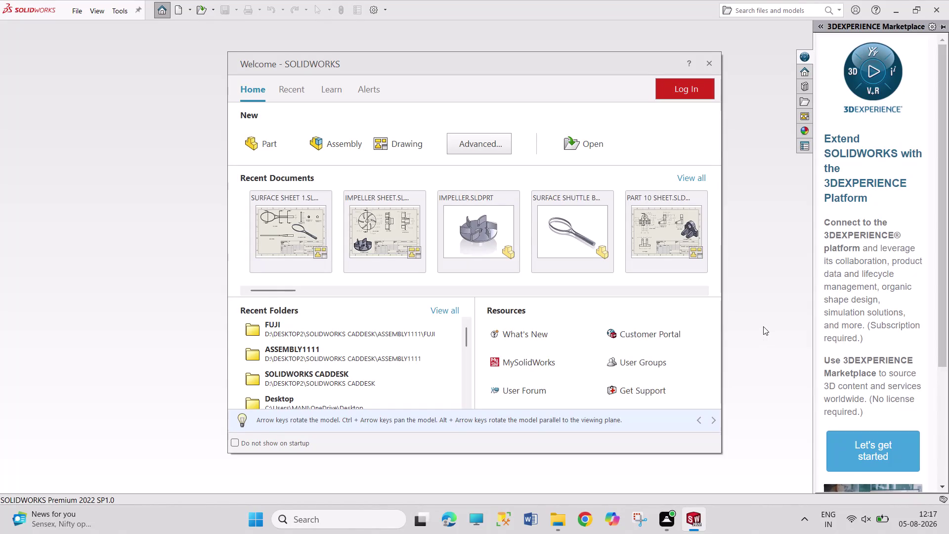
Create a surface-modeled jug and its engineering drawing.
Dismiss the Welcome screen and bring up the New SOLIDWORKS Document dialog.
click(766, 319)
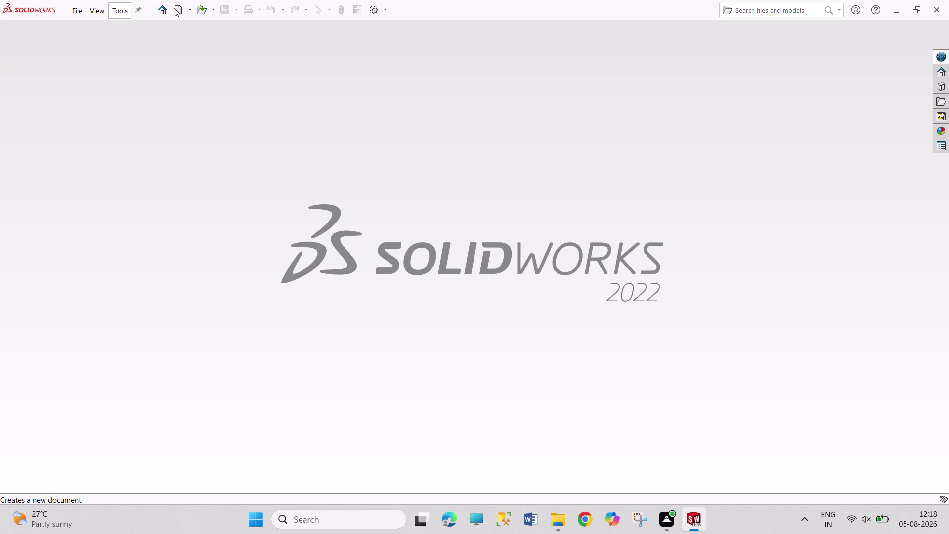
click(174, 12)
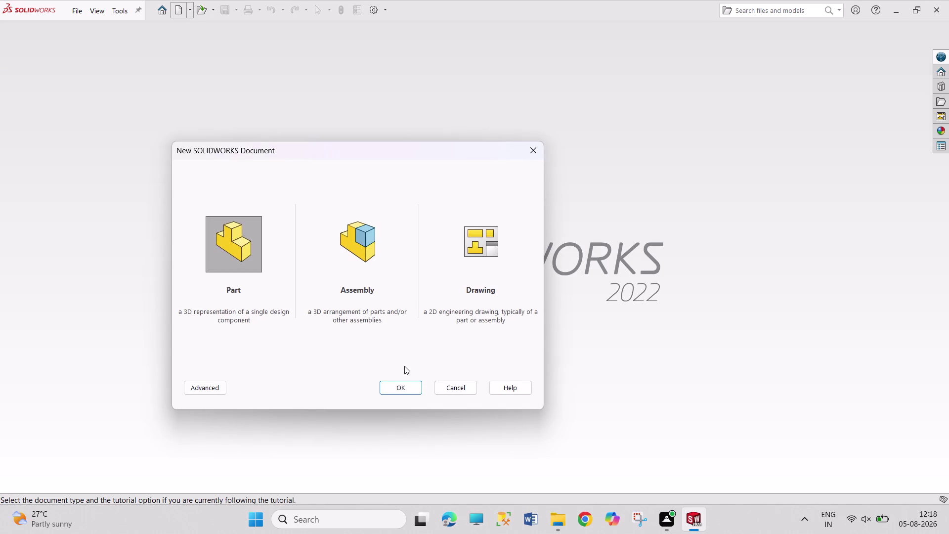
Create a new blank Part1 and box-select over empty graphics space.
click(408, 389)
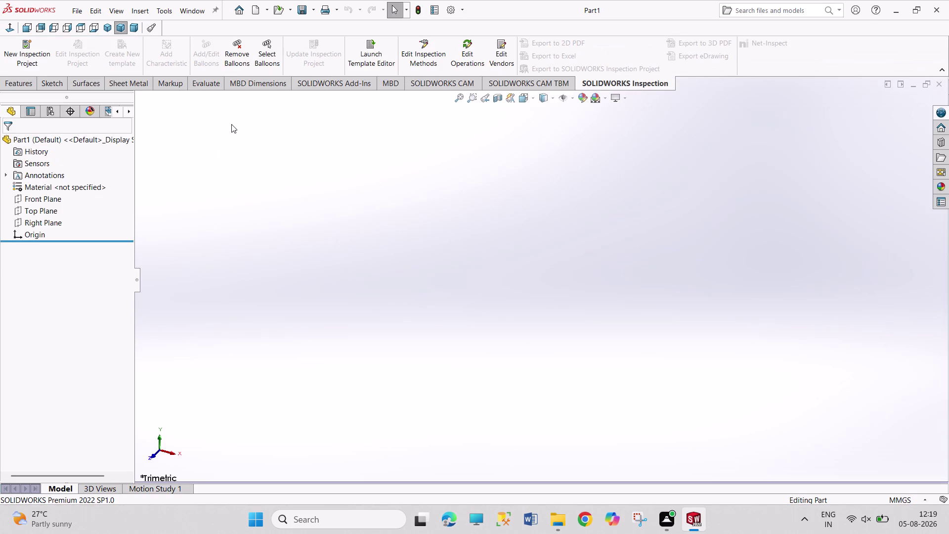
drag(232, 124, 269, 204)
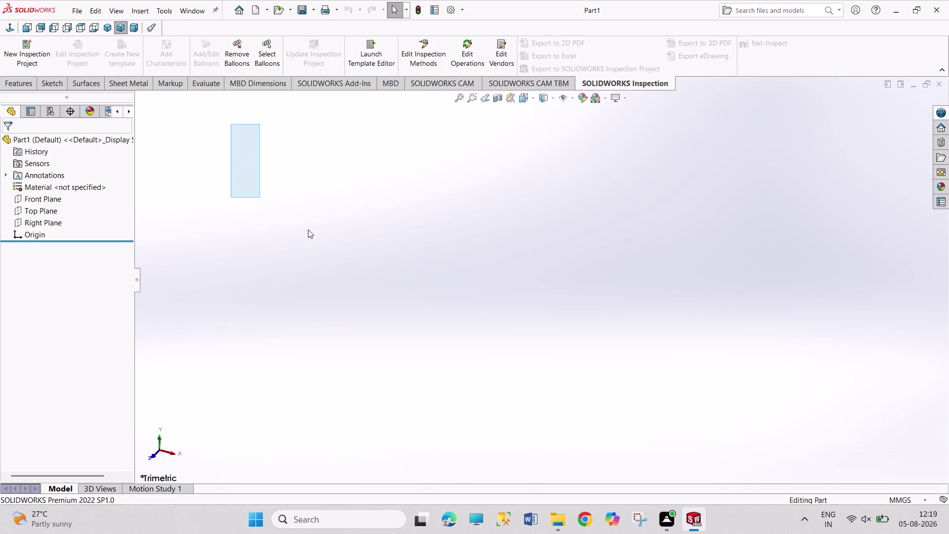
drag(269, 205, 540, 307)
drag(288, 144, 645, 382)
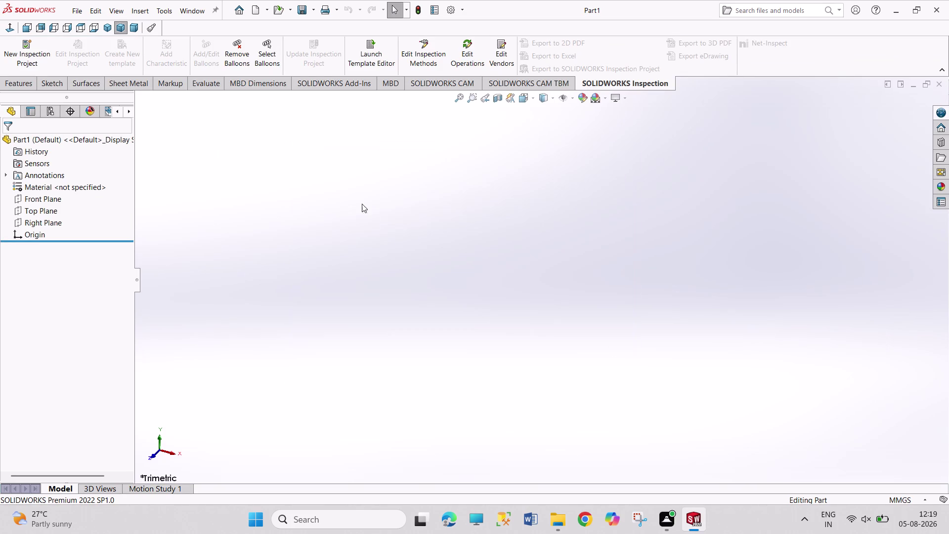
drag(315, 166, 580, 436)
drag(278, 139, 652, 389)
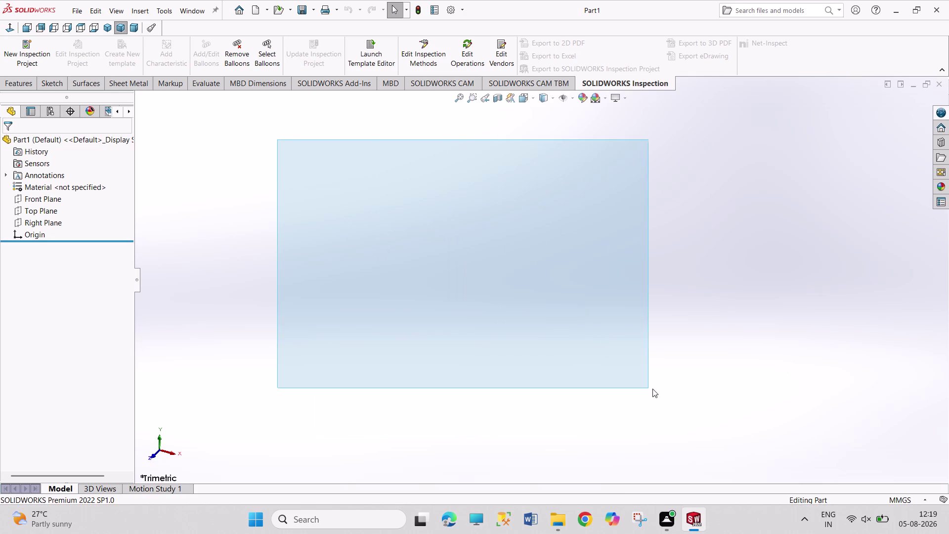
drag(652, 389, 654, 389)
drag(324, 161, 598, 352)
Switch Part1 to the Bottom view with a mouse gesture, then open the settings menu.
right_drag(333, 183, 405, 312)
drag(318, 179, 442, 376)
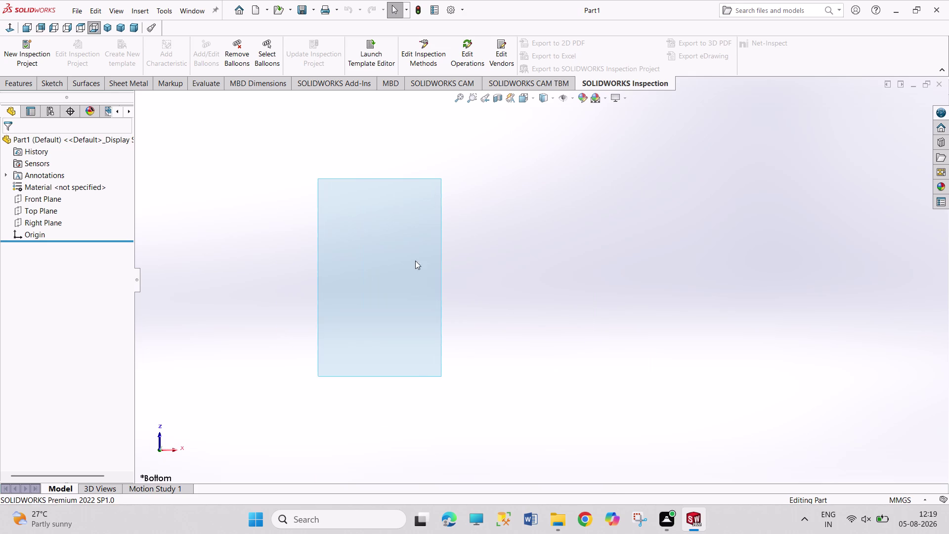
drag(322, 190, 516, 379)
drag(328, 193, 478, 360)
right_drag(325, 259, 331, 278)
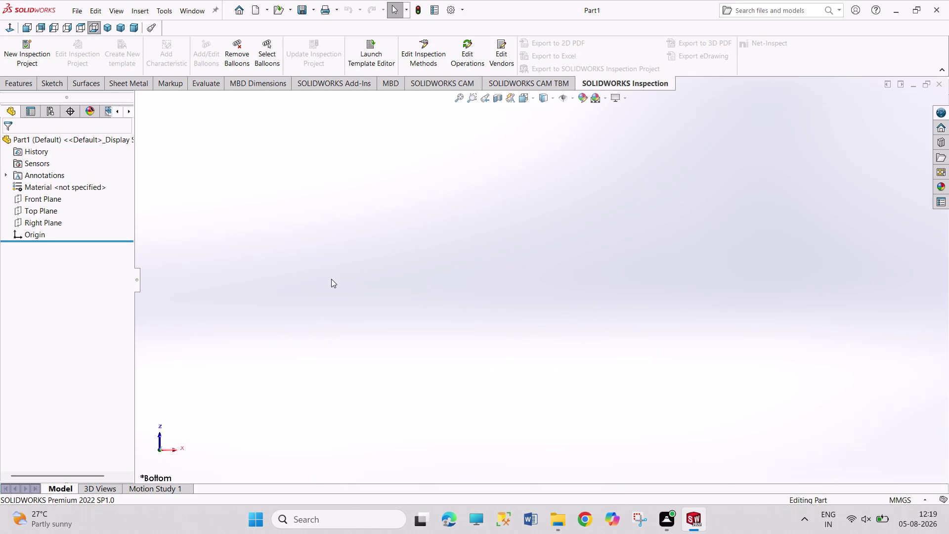
right_drag(331, 278, 337, 239)
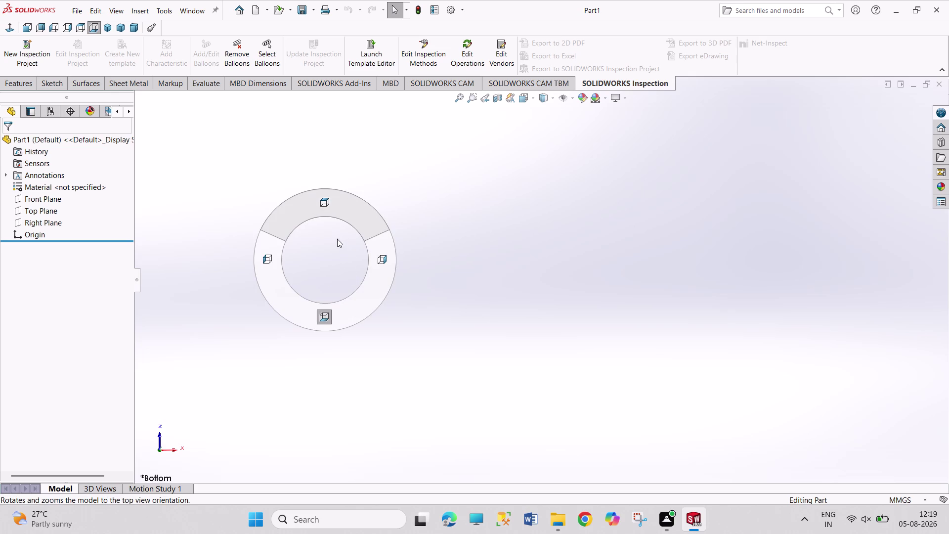
right_drag(337, 238, 336, 241)
drag(296, 200, 396, 332)
drag(280, 199, 458, 347)
drag(273, 220, 368, 308)
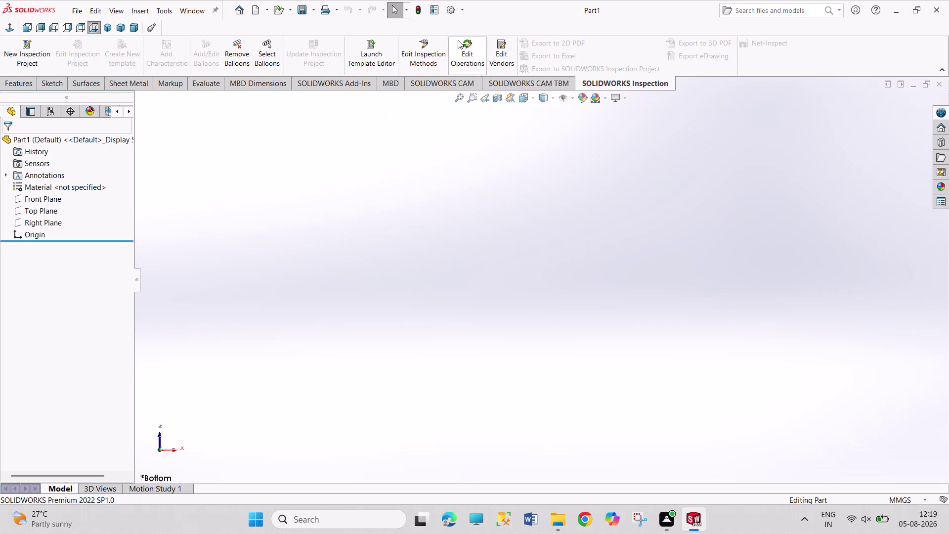
click(461, 15)
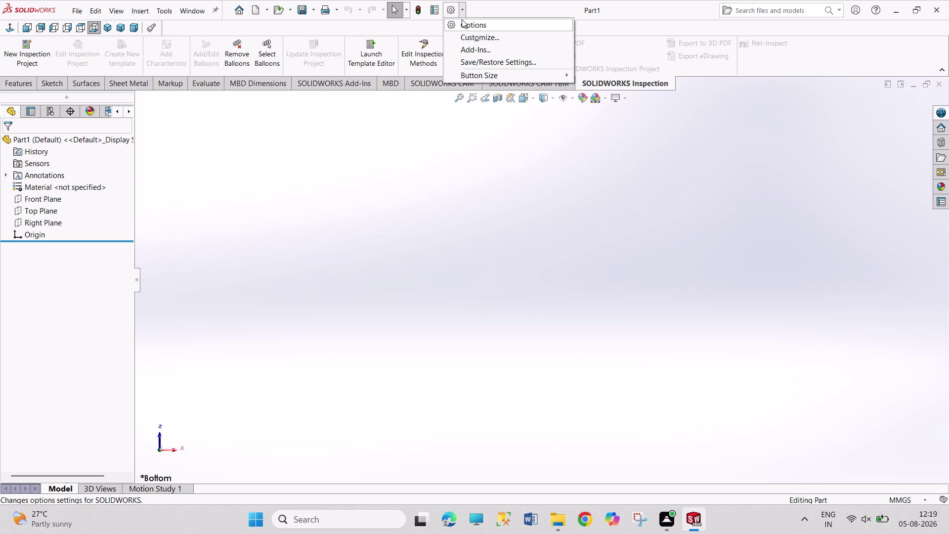
Open System Options, scroll the General page, and close it.
click(462, 22)
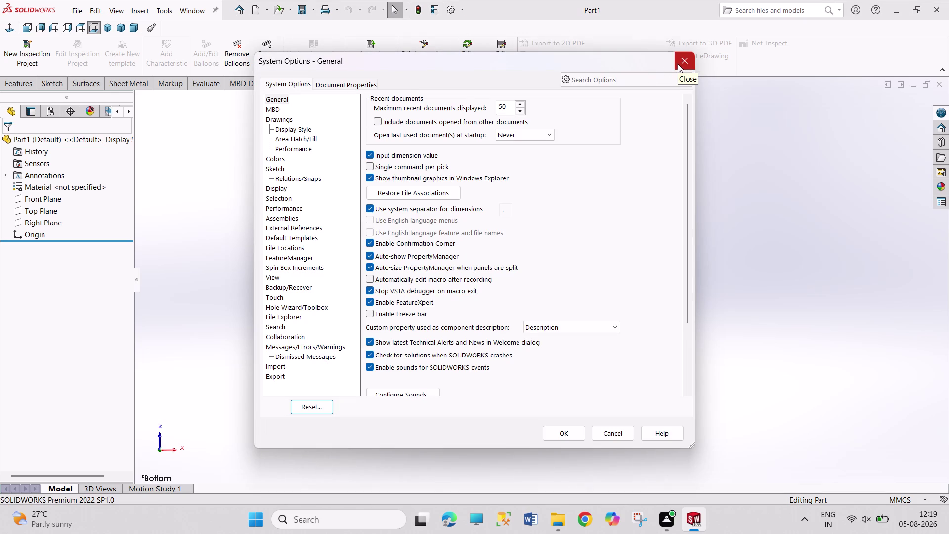
scroll(down, 3)
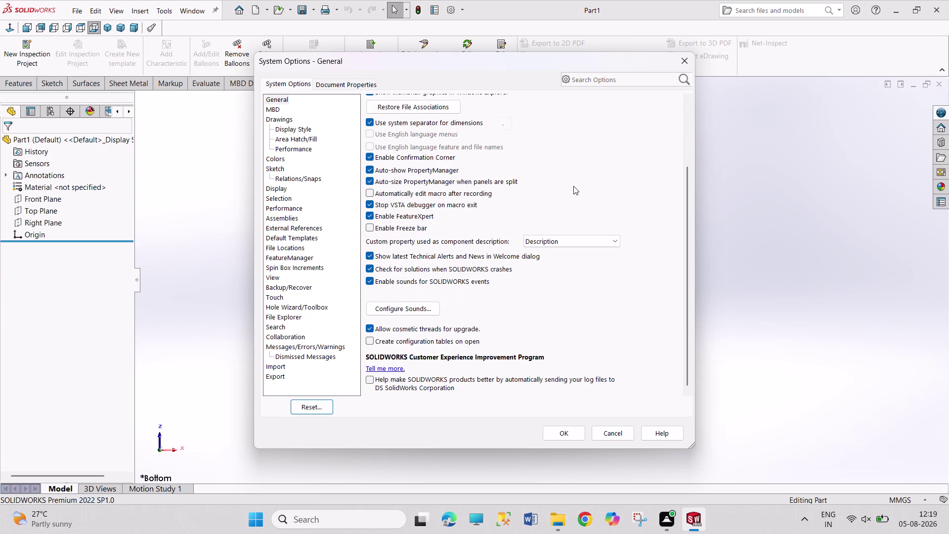
scroll(up, 3)
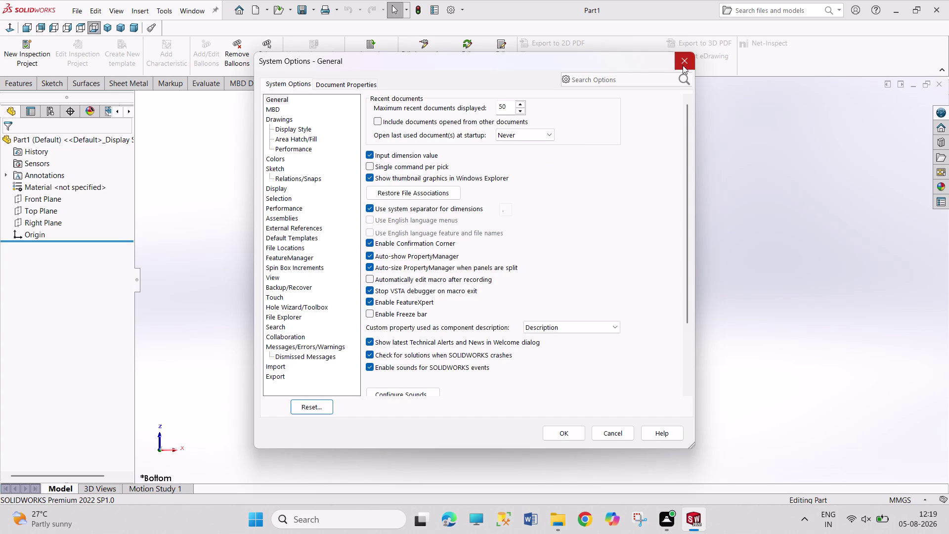
drag(682, 65, 687, 65)
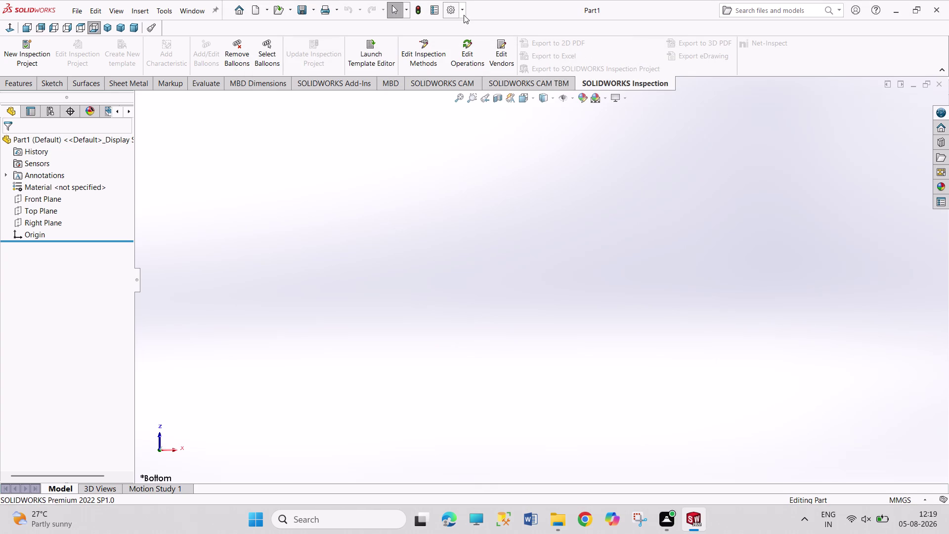
Reopen System Options from the gear dropdown and scroll through its pages.
click(464, 15)
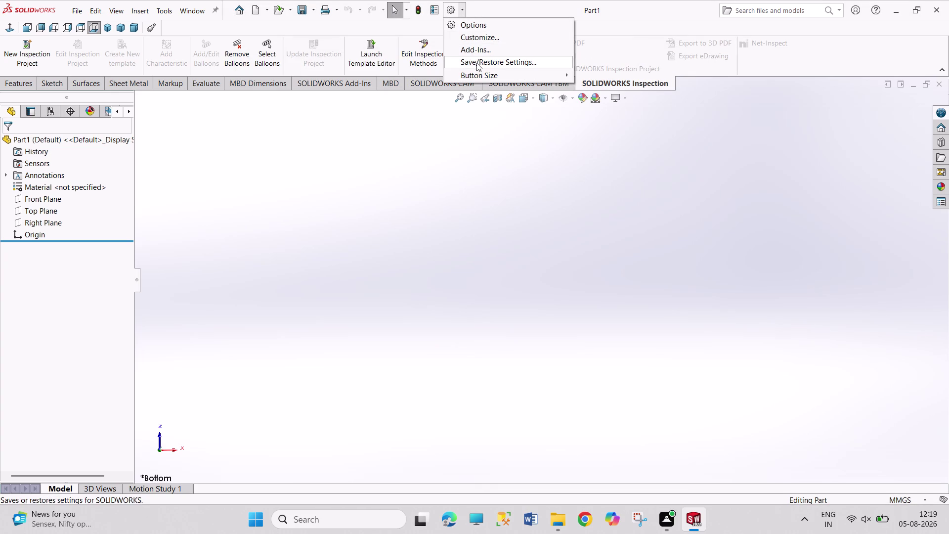
click(484, 26)
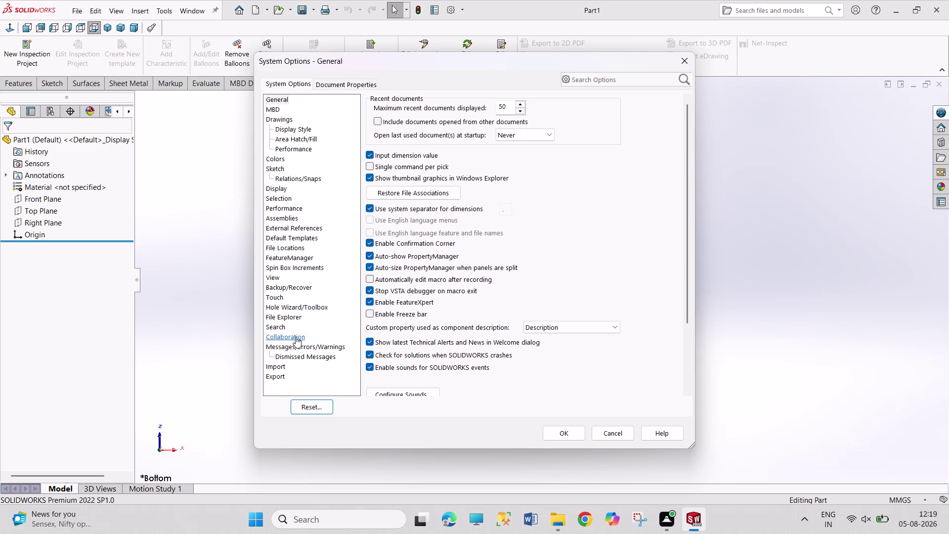
scroll(down, 3)
scroll(down, 3)
scroll(down, 3)
scroll(up, 3)
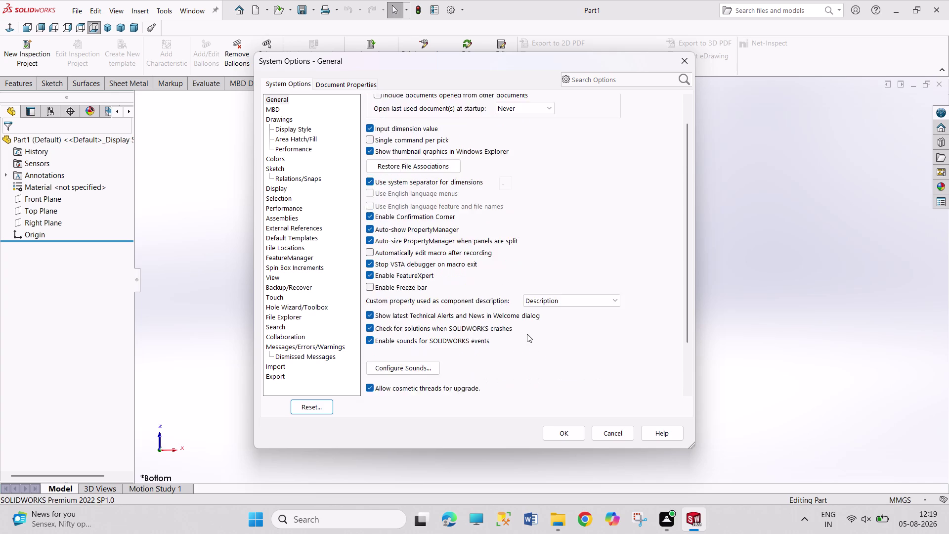
scroll(up, 3)
drag(686, 239, 666, 200)
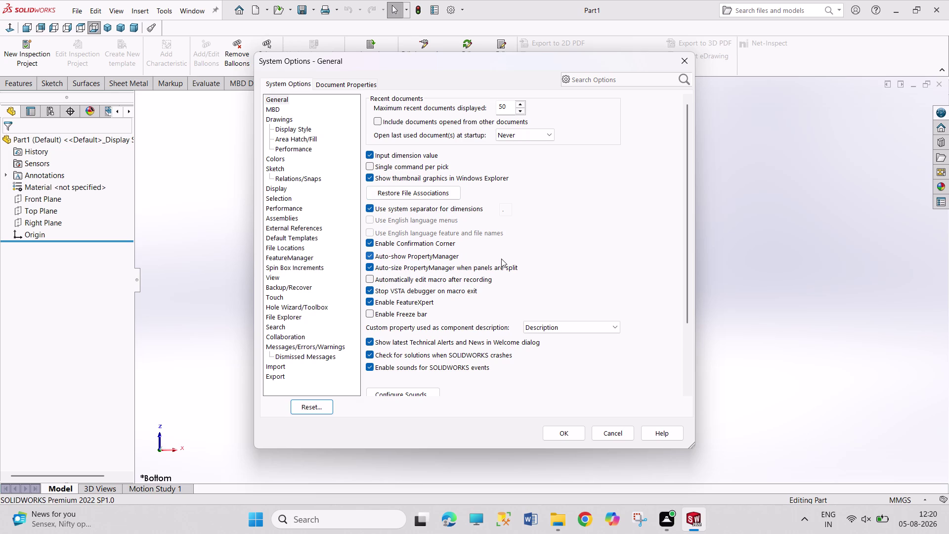
scroll(down, 3)
scroll(up, 3)
Check Document Properties, return to System Options, and search the options for 'MOUSE'.
click(357, 84)
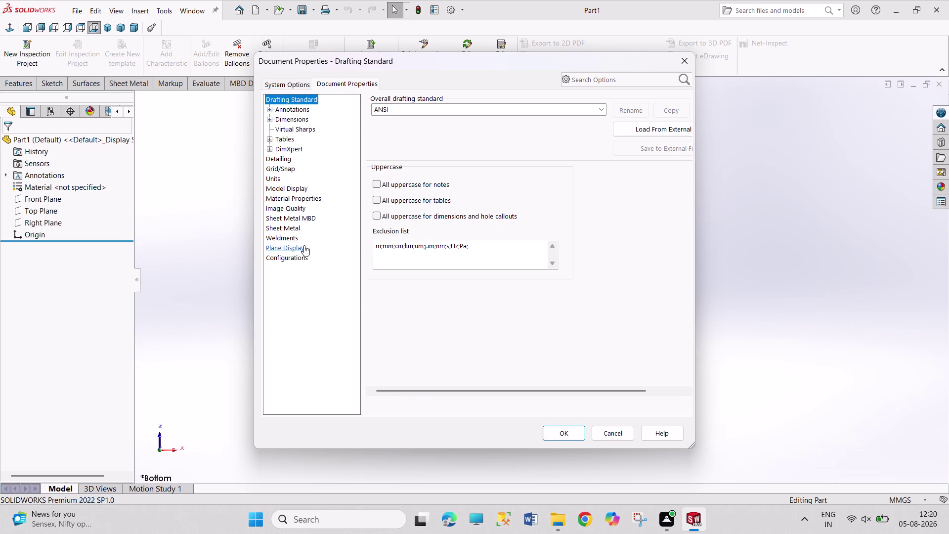
click(297, 84)
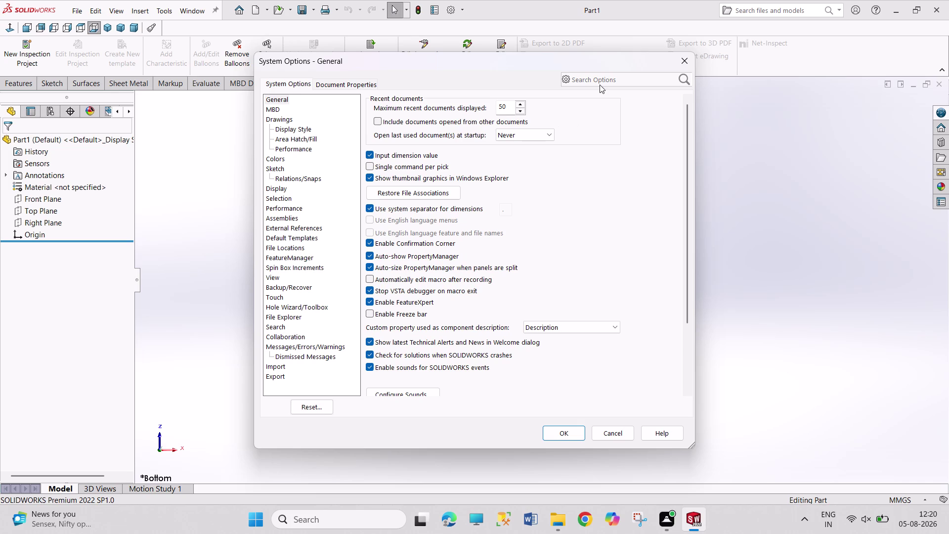
click(600, 78)
text(MO)
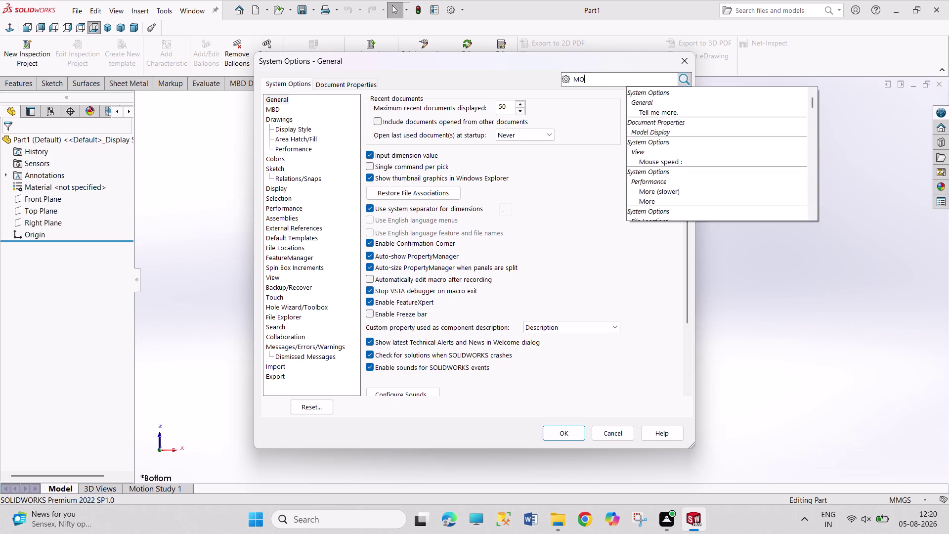
text(USE)
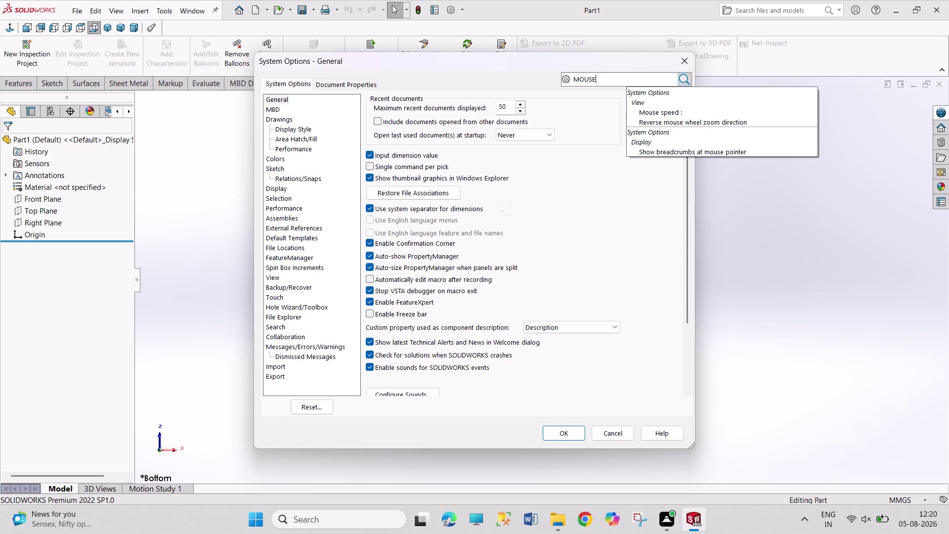
key(Return)
Review the mouse search results, close Options, and open Part1's Summary properties.
key(Return)
click(805, 206)
click(806, 206)
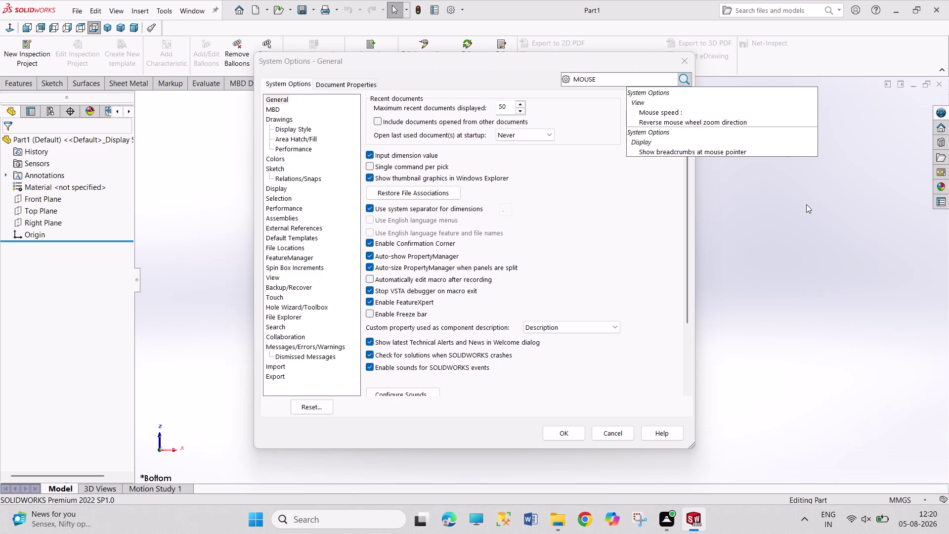
click(688, 64)
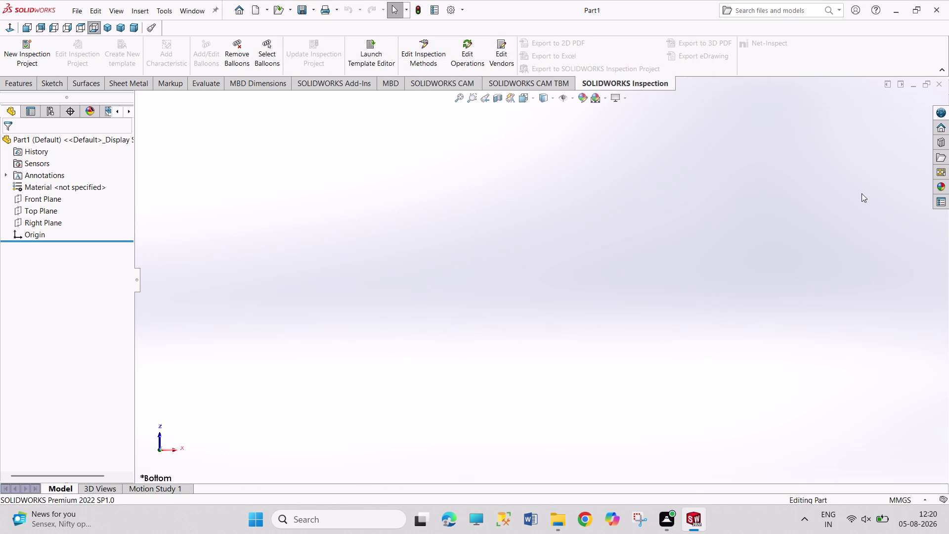
click(440, 10)
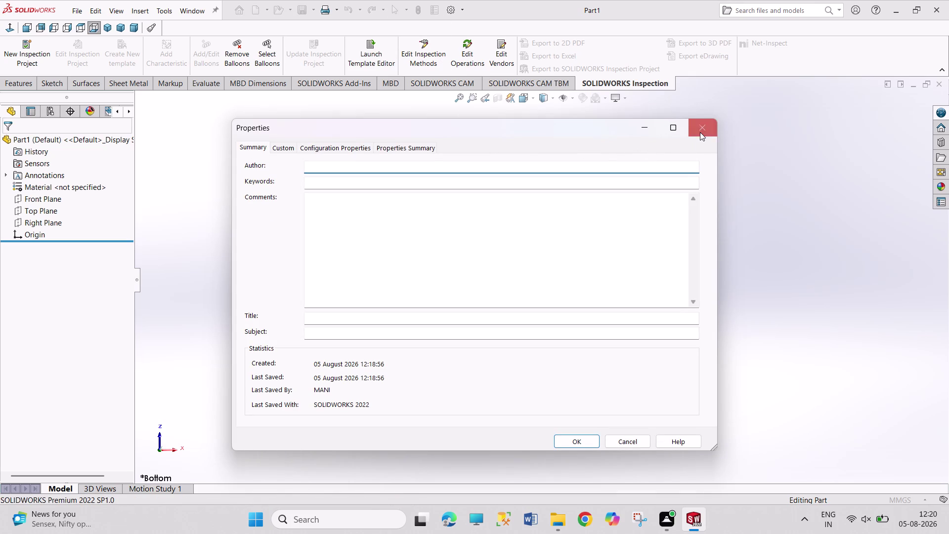
Close the file Properties and bring up the Customize dialog on its Toolbars tab.
click(701, 132)
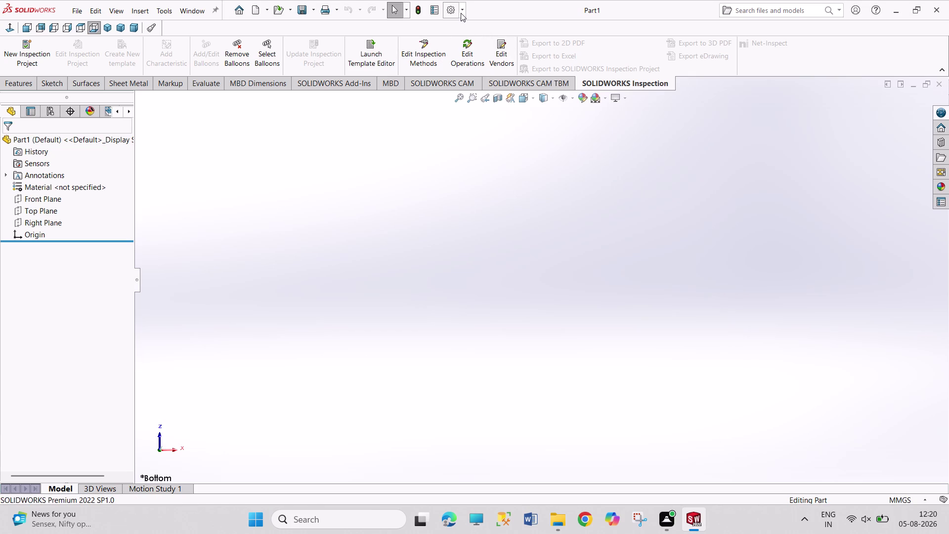
click(460, 12)
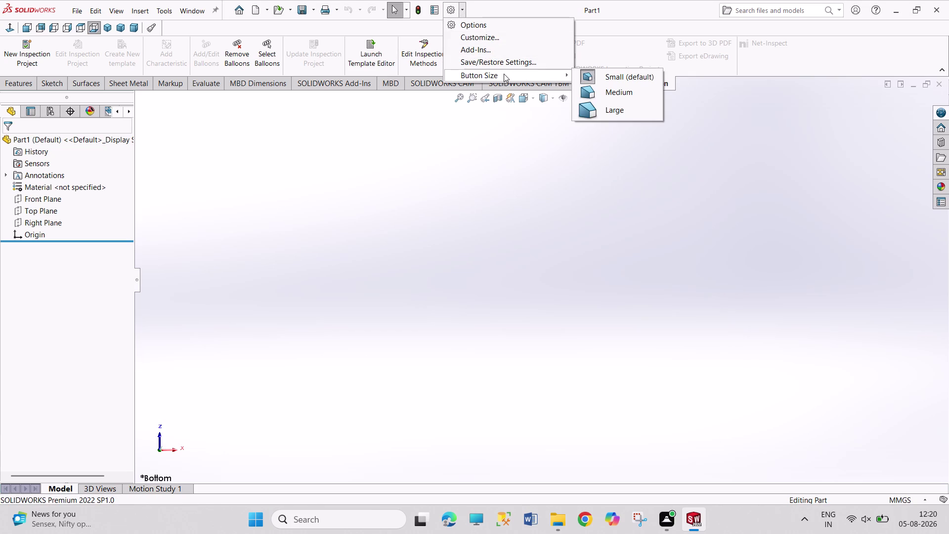
click(462, 7)
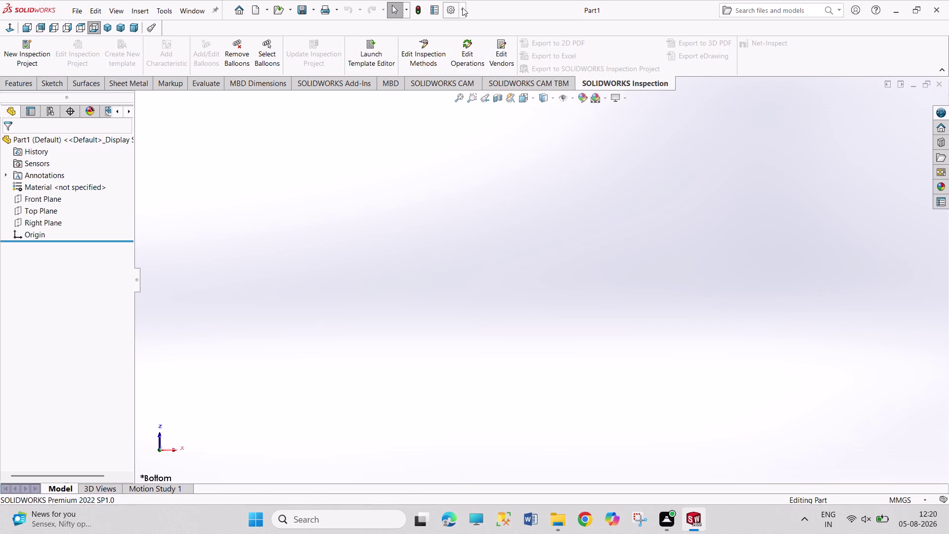
click(462, 8)
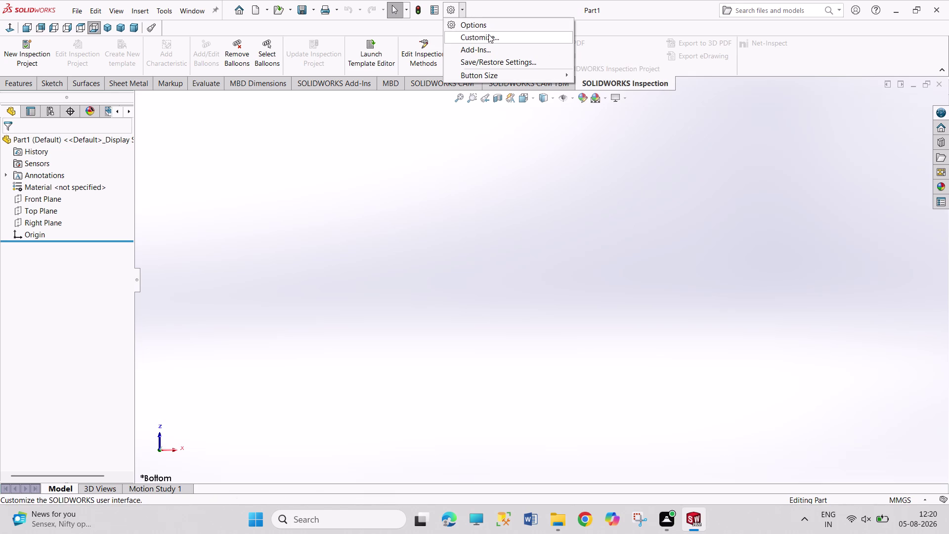
click(489, 35)
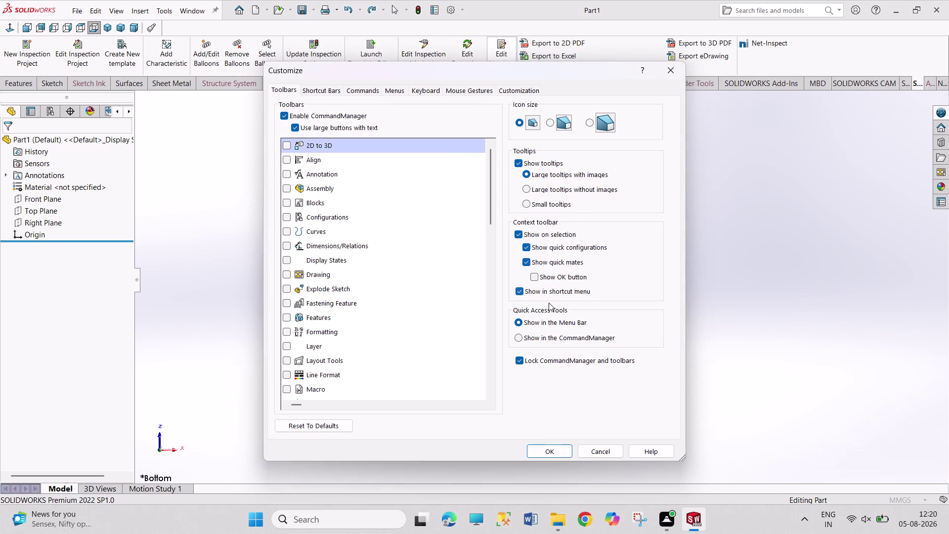
click(757, 286)
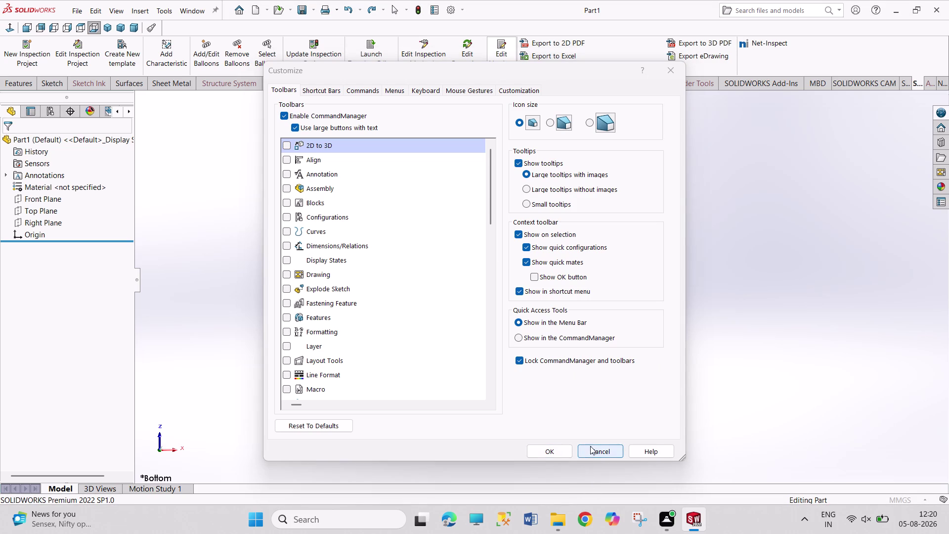
Scroll up and down through the available toolbars in the Customize dialog.
scroll(down, 3)
scroll(down, 3)
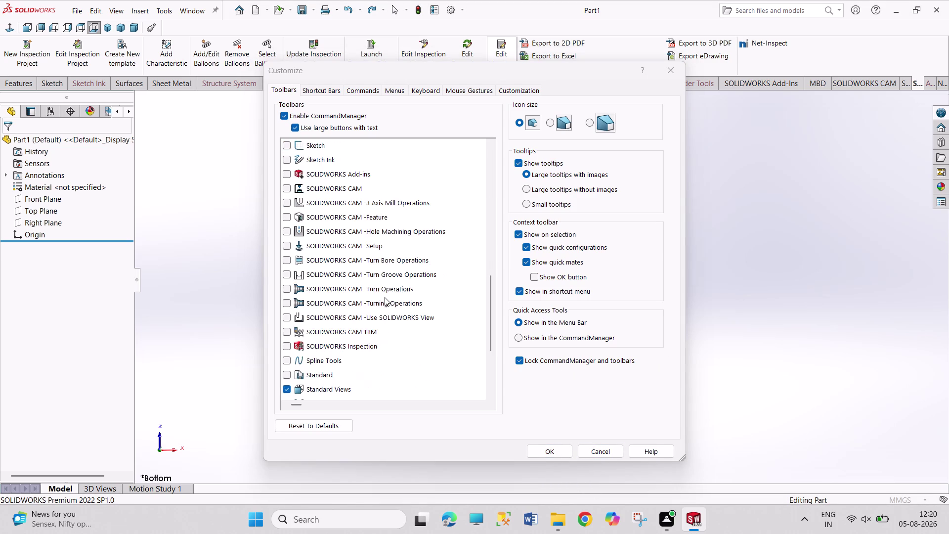
scroll(down, 3)
scroll(down, 3)
scroll(up, 3)
scroll(up, 3)
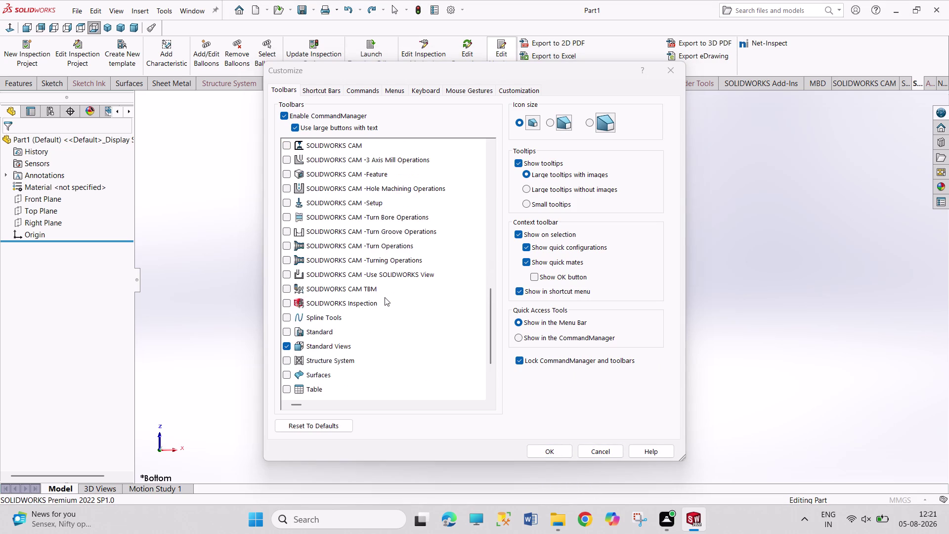
scroll(up, 3)
scroll(up, 3)
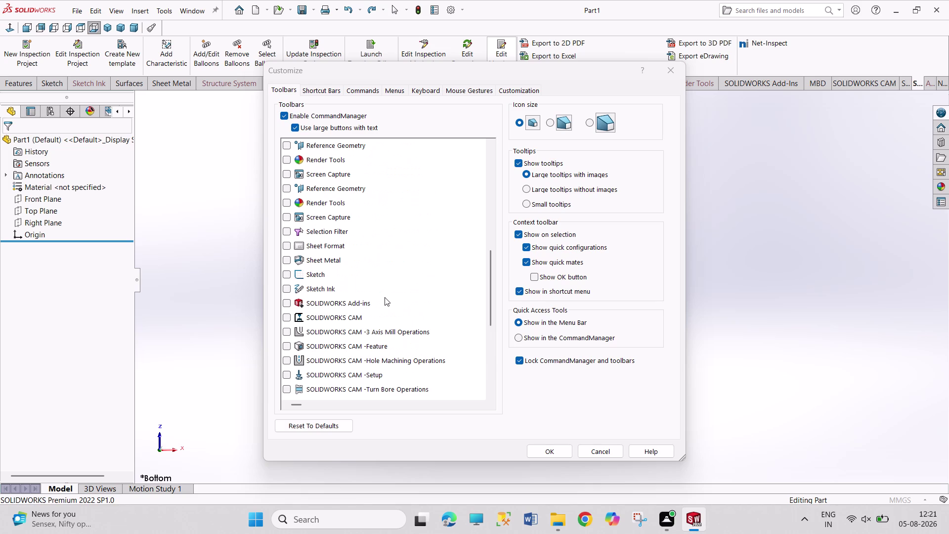
scroll(up, 3)
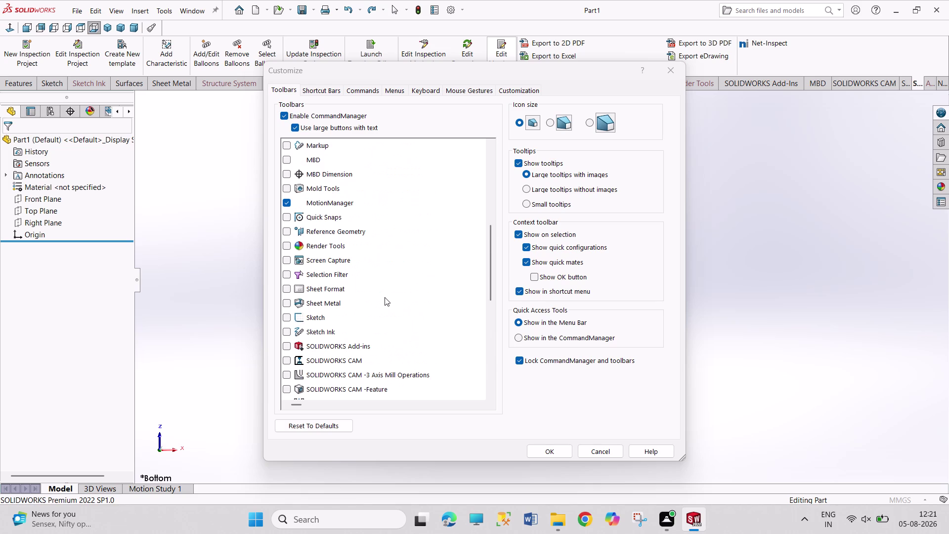
scroll(up, 3)
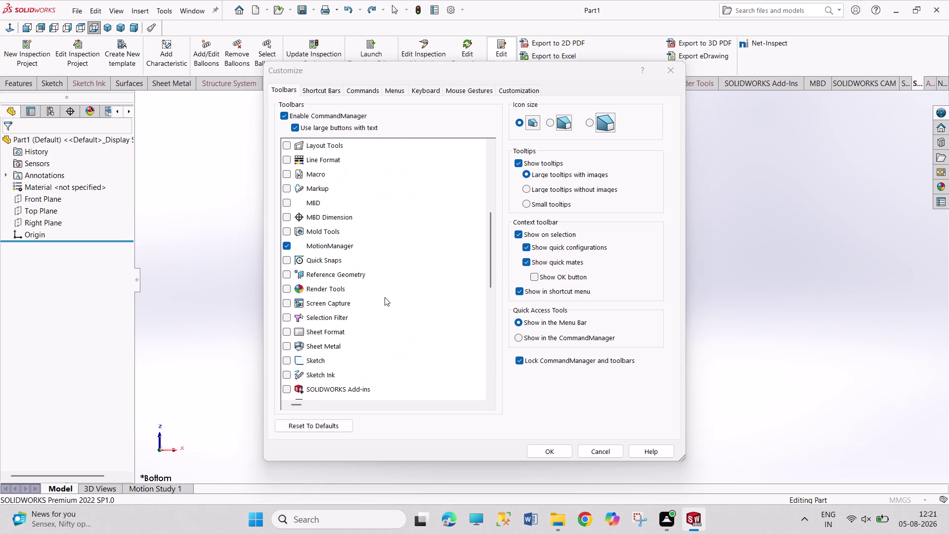
scroll(up, 3)
scroll(up, 3)
scroll(up, 3)
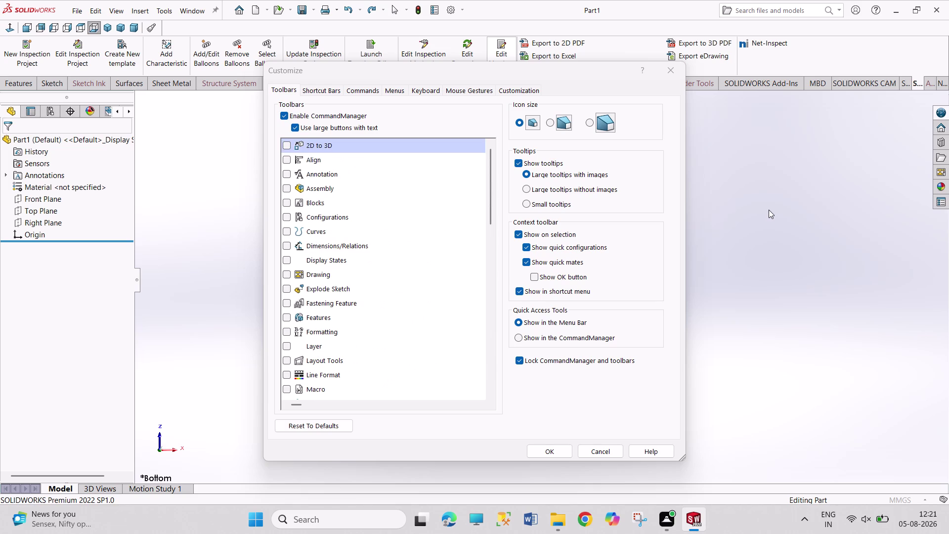
click(769, 209)
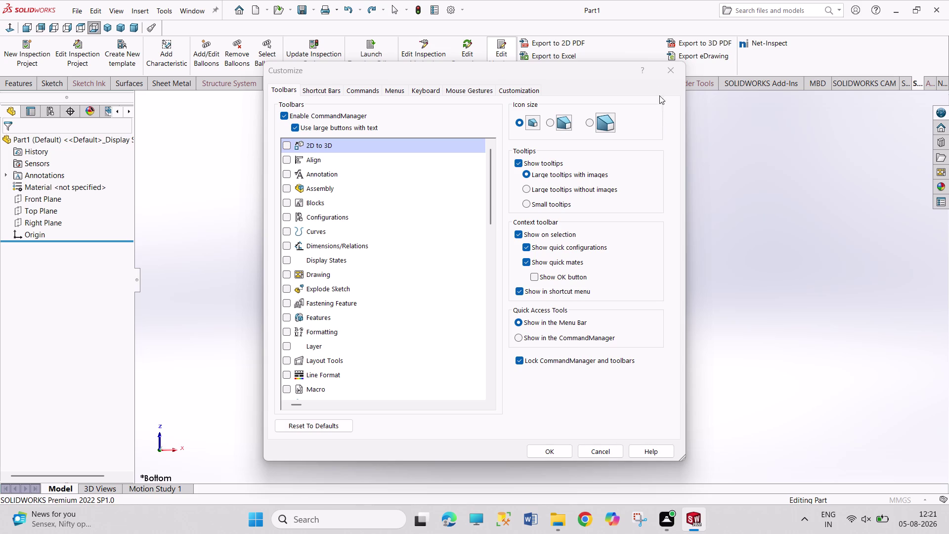
Close Customize without changes and bring up System Options on the General page.
click(663, 71)
click(460, 10)
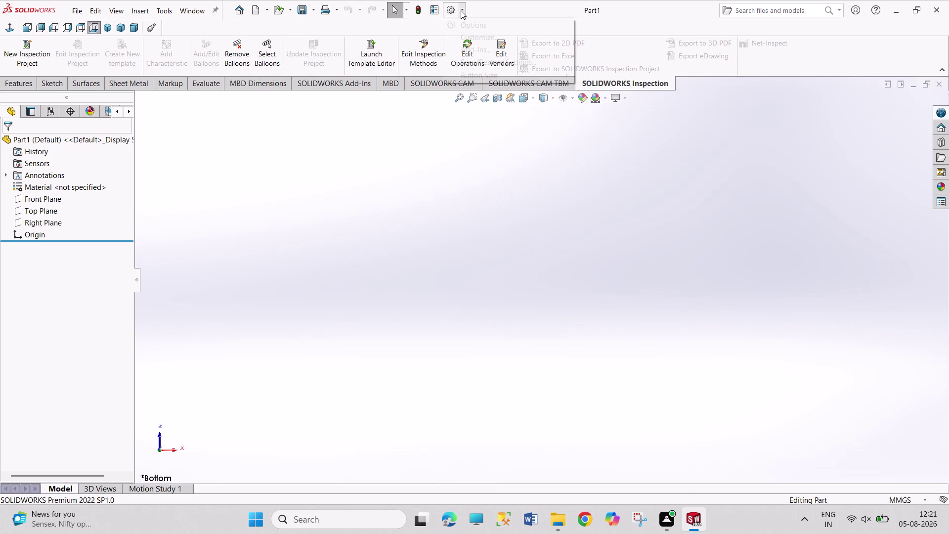
click(466, 23)
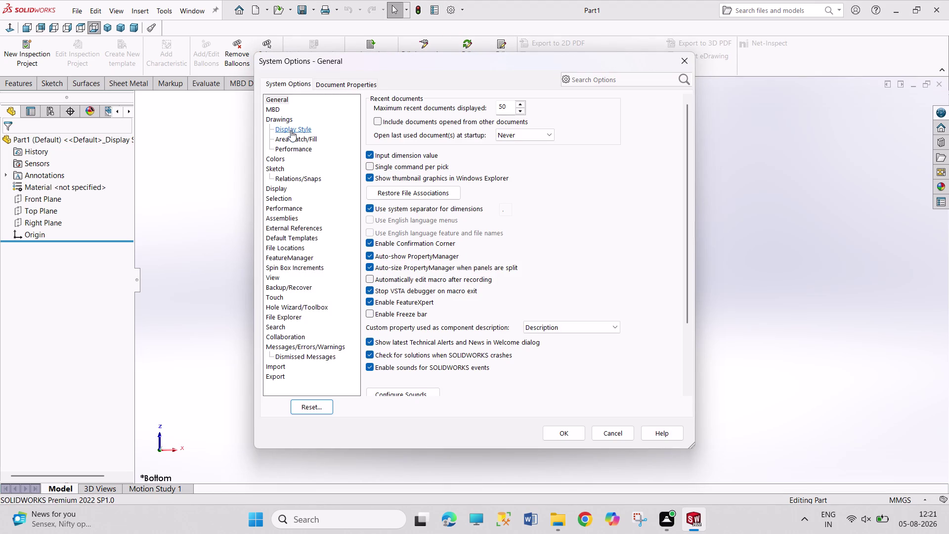
click(285, 198)
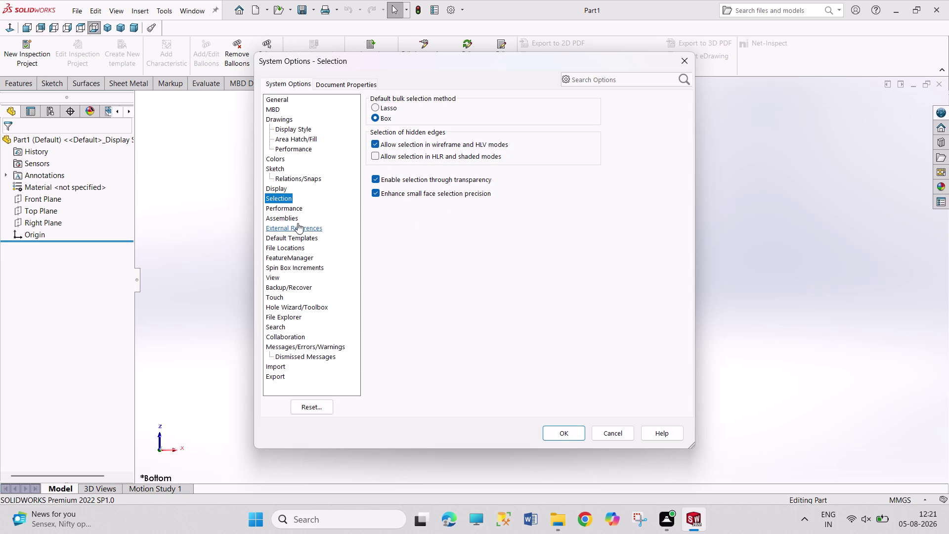
click(291, 208)
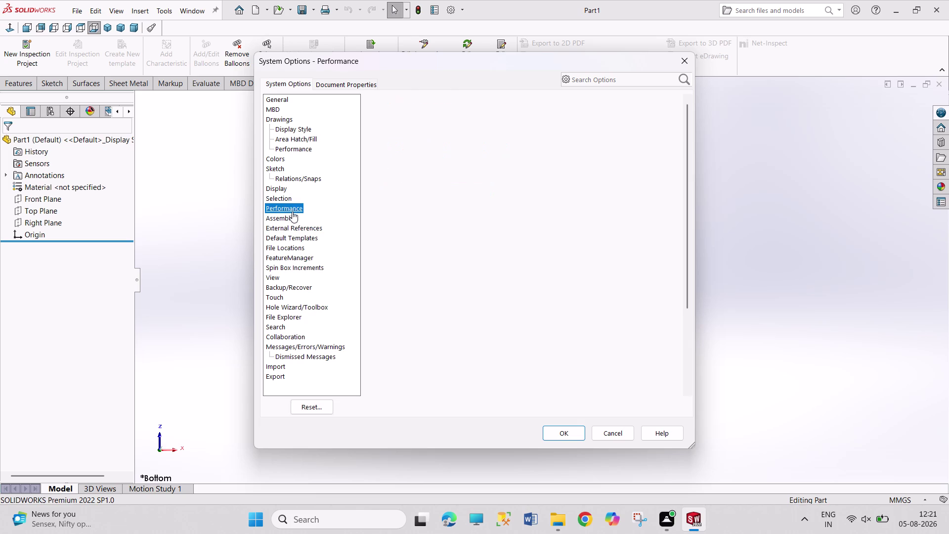
click(293, 216)
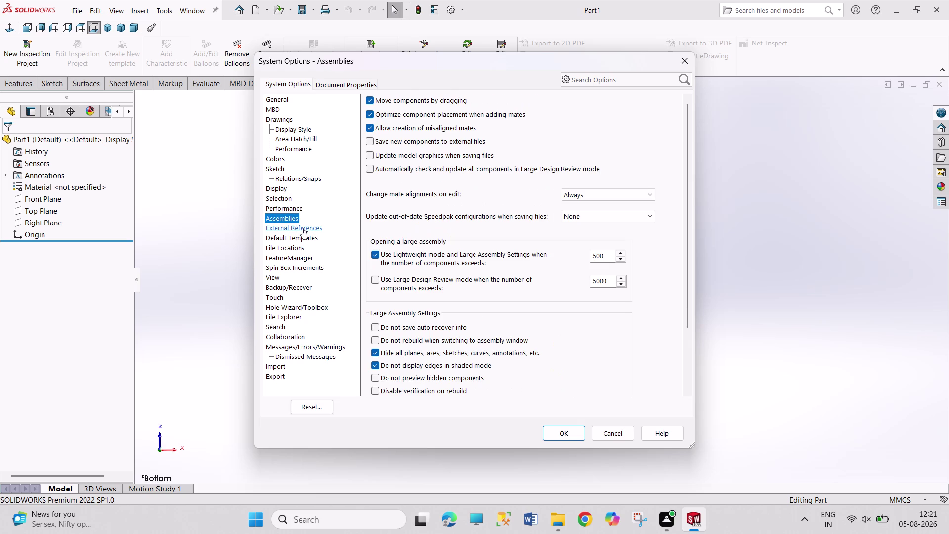
click(293, 203)
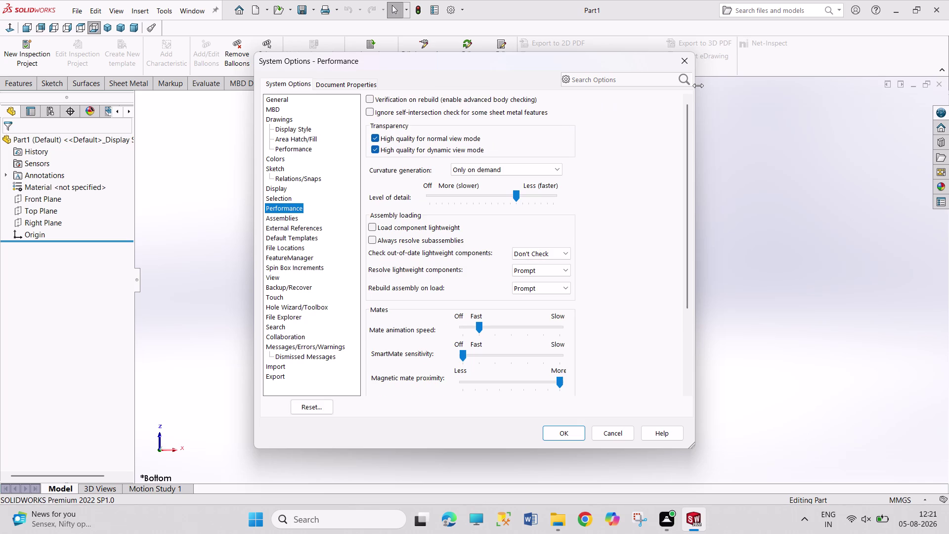
click(682, 64)
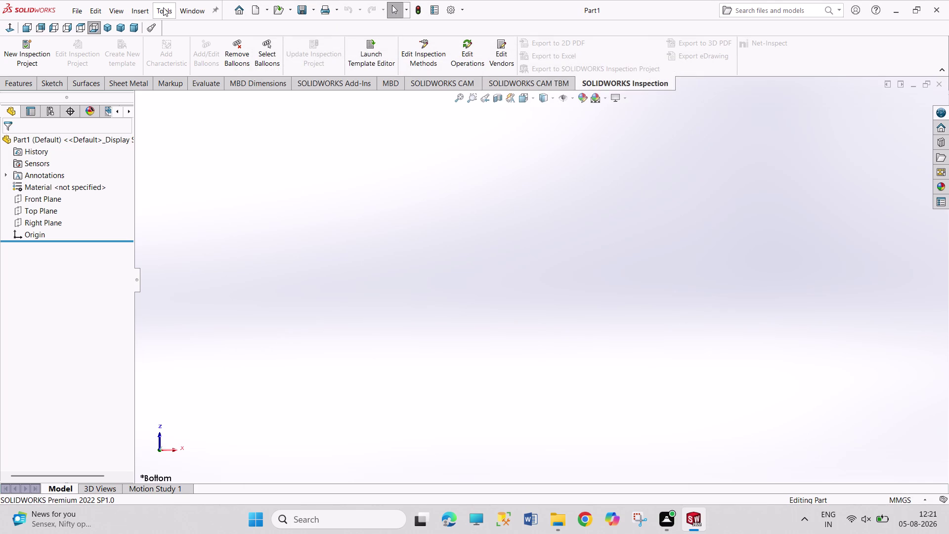
click(163, 7)
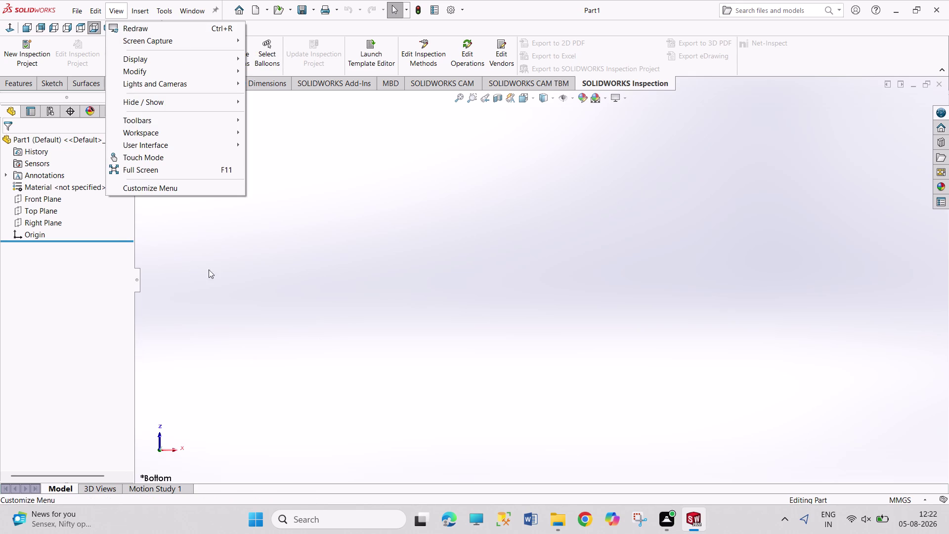
drag(236, 278, 234, 271)
drag(270, 121, 325, 235)
drag(288, 172, 340, 233)
drag(302, 191, 361, 233)
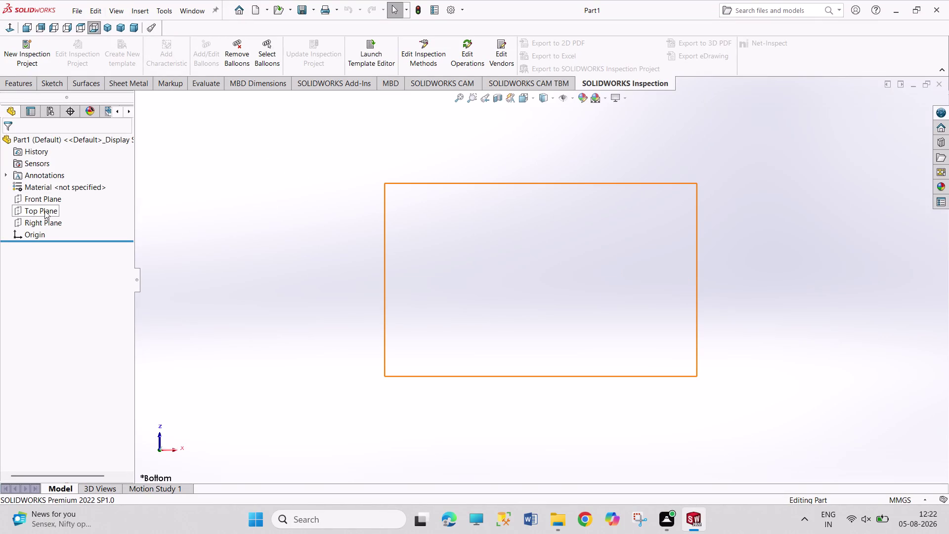
Start Sketch1 on the Front Plane, not the Top Plane, and choose the Line tool.
click(44, 210)
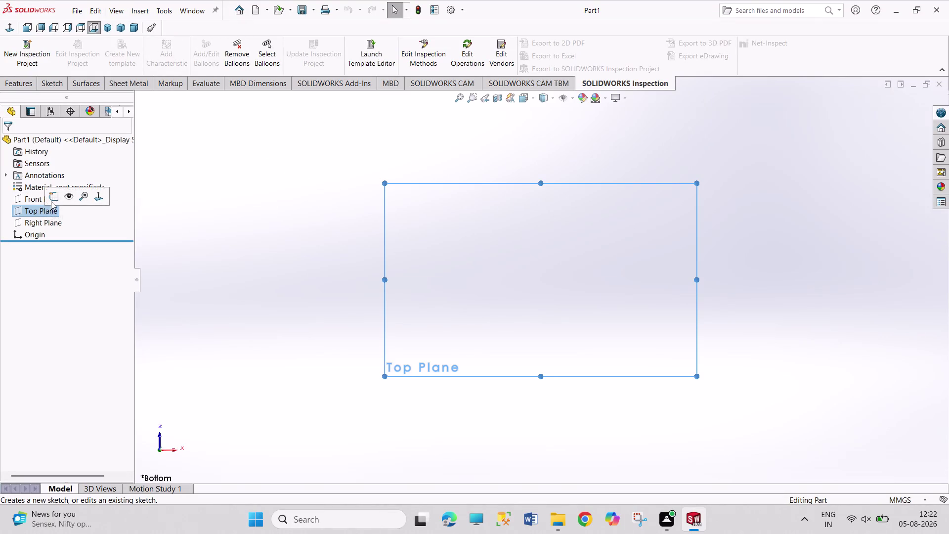
click(153, 234)
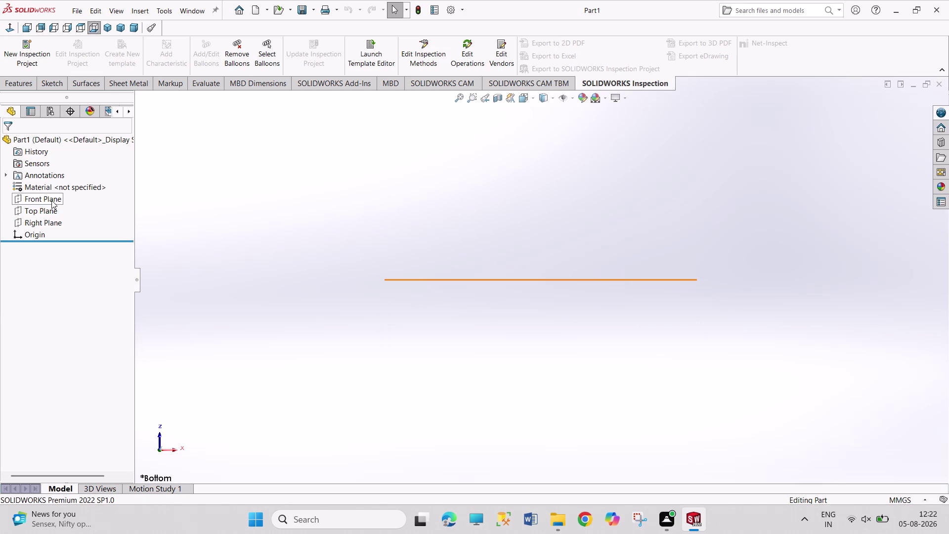
click(50, 197)
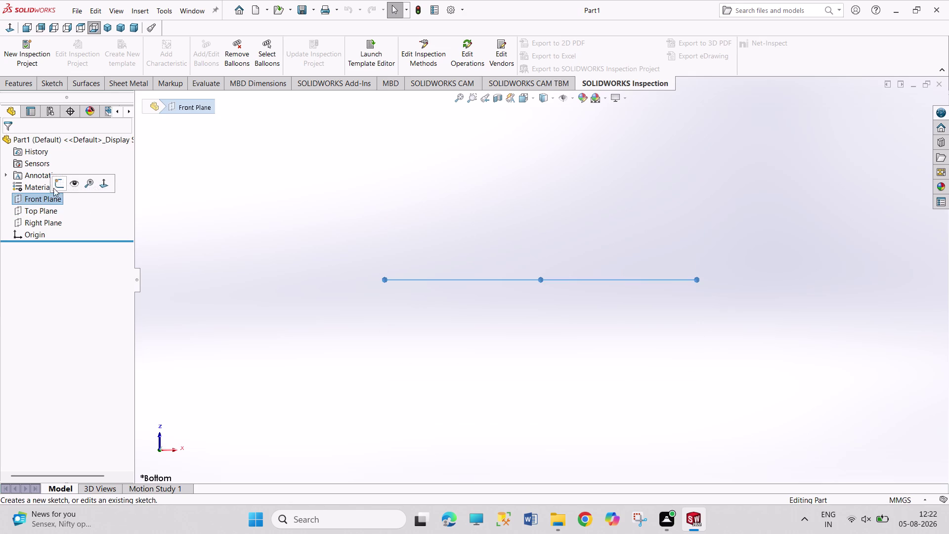
click(56, 185)
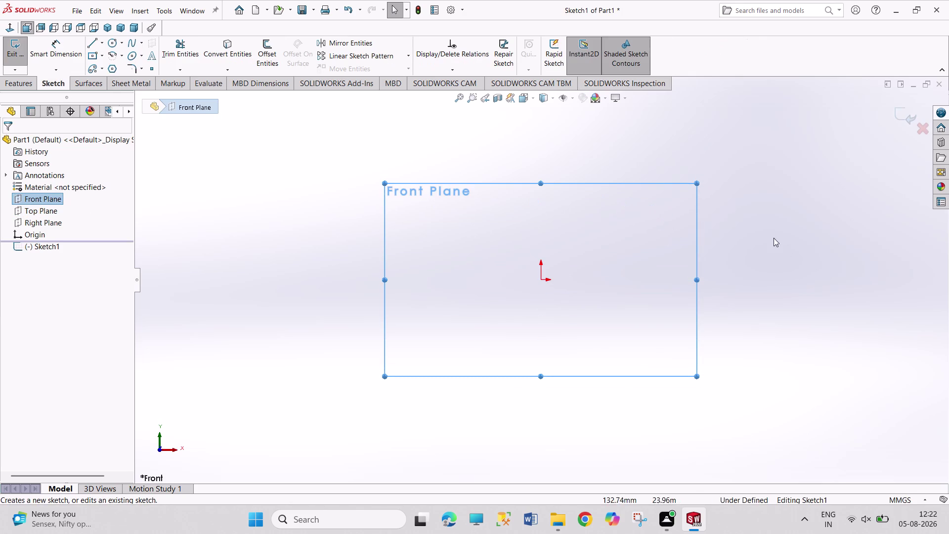
scroll(up, 3)
scroll(down, 3)
scroll(down, 3)
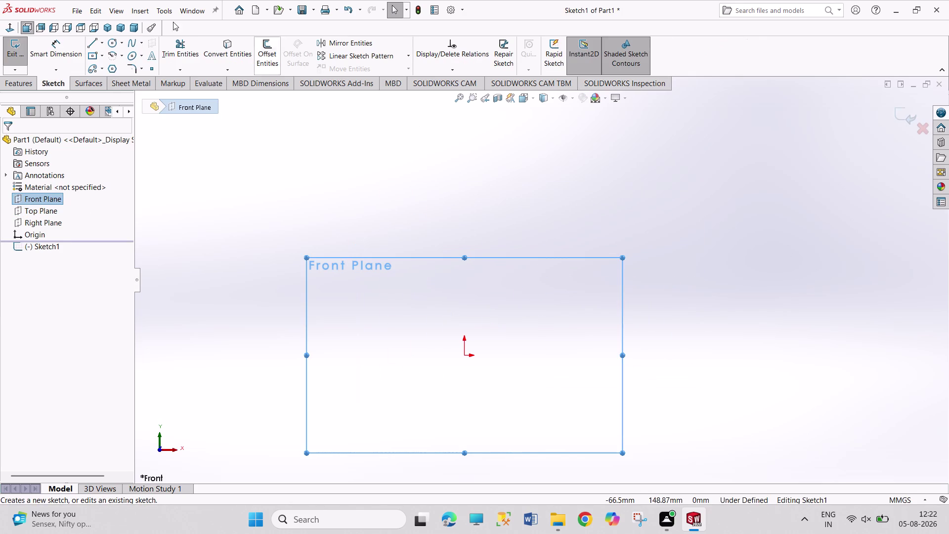
click(89, 41)
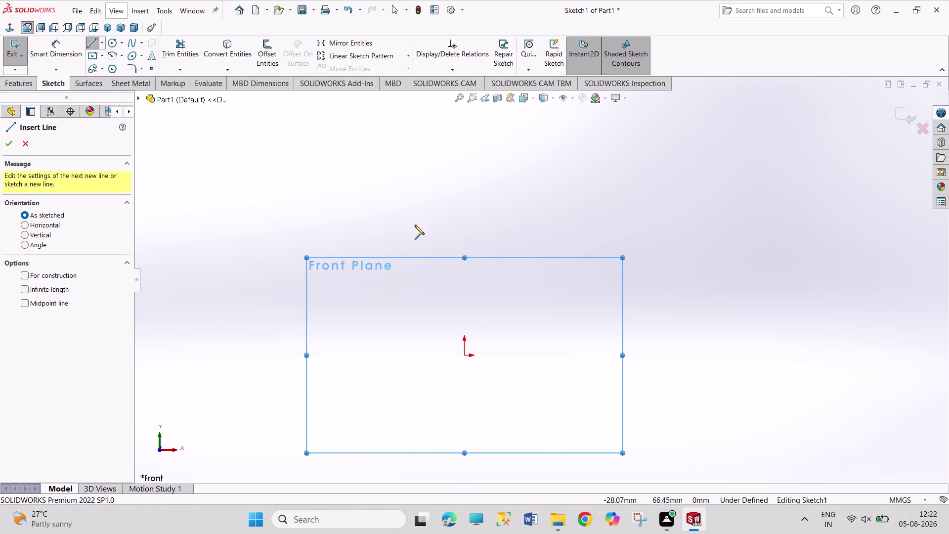
Sketch a horizontal line from the origin, a downward tangent arc, a short segment, and an angled line.
click(464, 355)
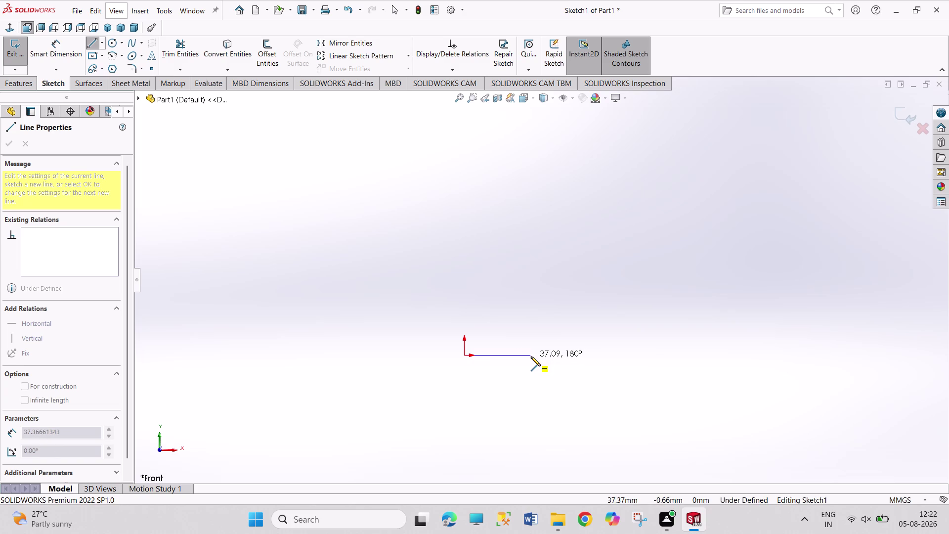
click(531, 357)
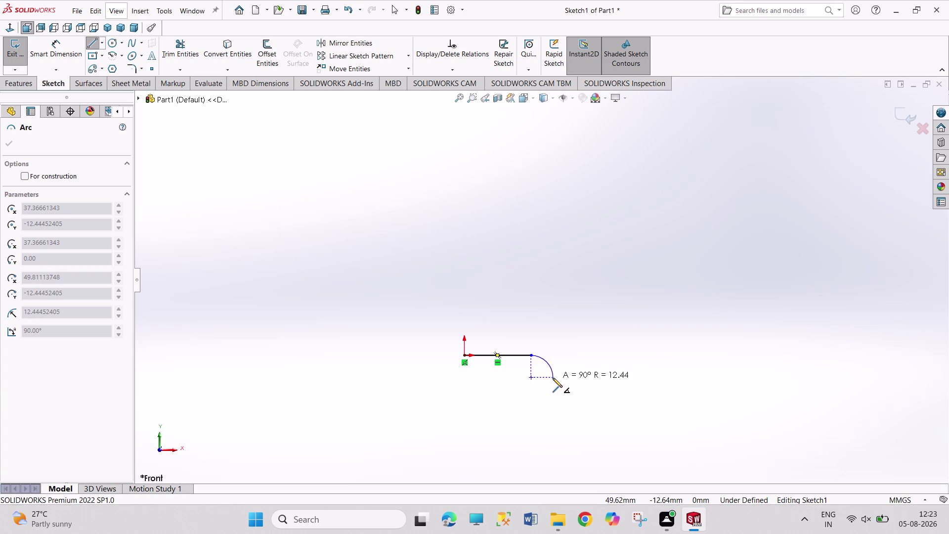
click(553, 378)
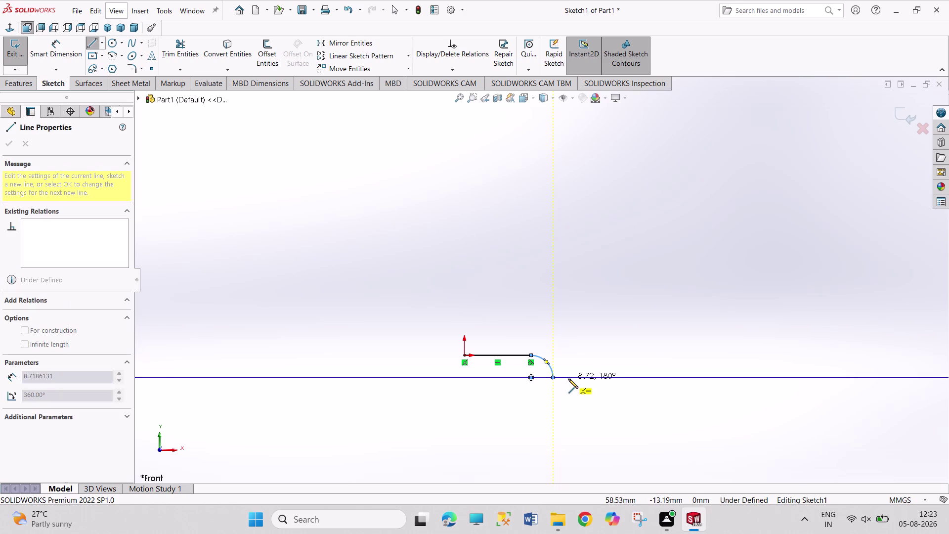
click(568, 379)
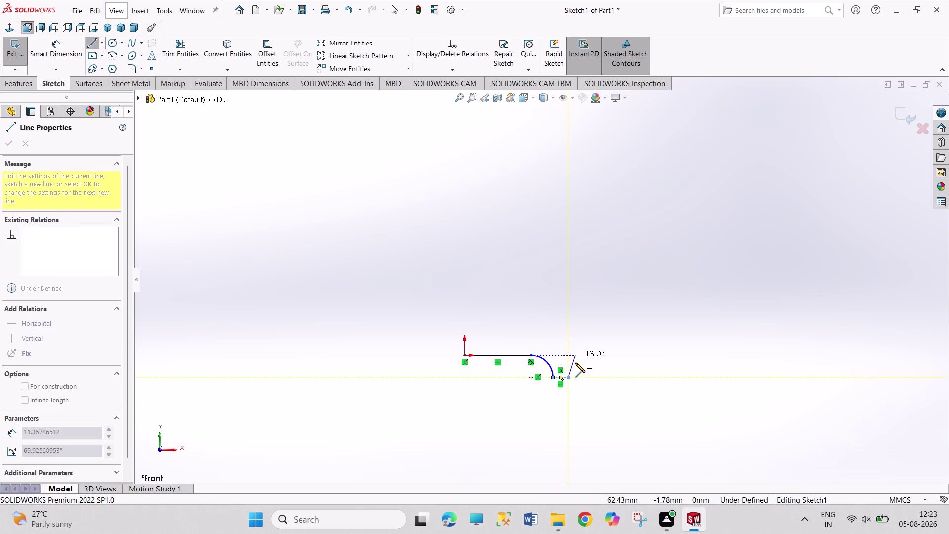
click(565, 319)
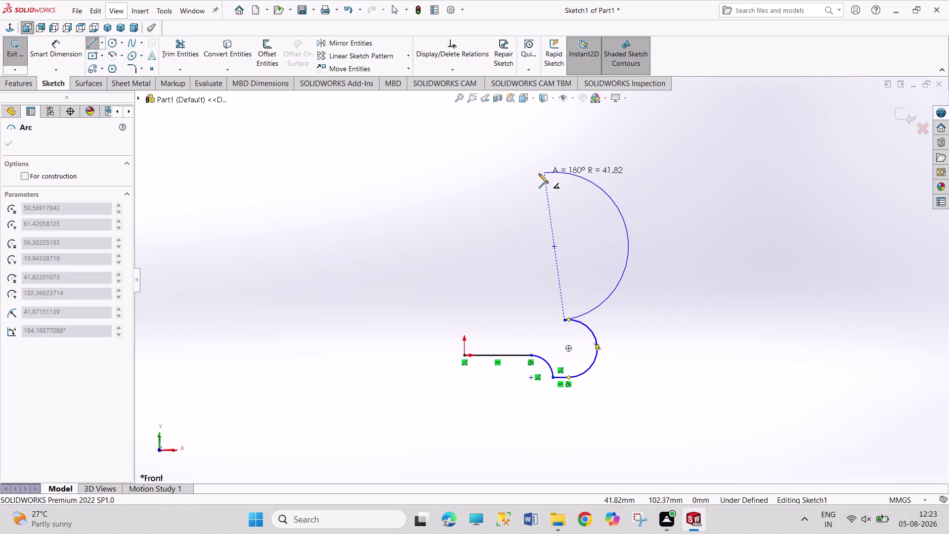
Orbit the view slightly around the sketch.
middle_drag(546, 166, 545, 175)
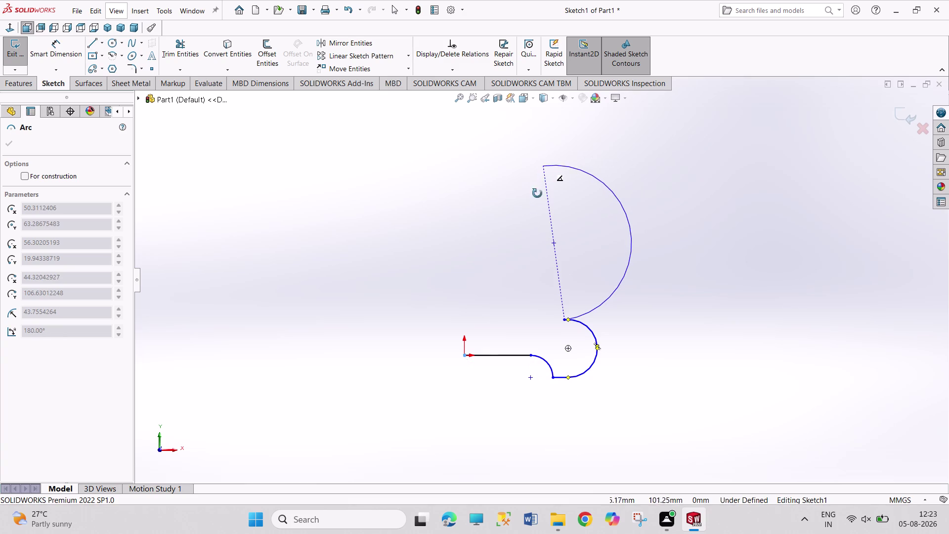
middle_drag(545, 176, 542, 202)
middle_drag(531, 188, 519, 192)
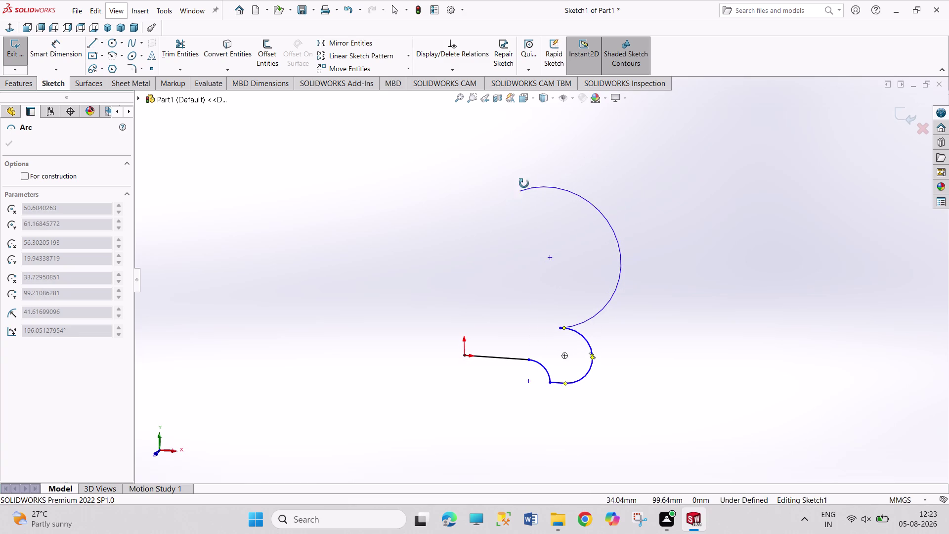
middle_drag(519, 191, 522, 187)
middle_drag(538, 167, 530, 192)
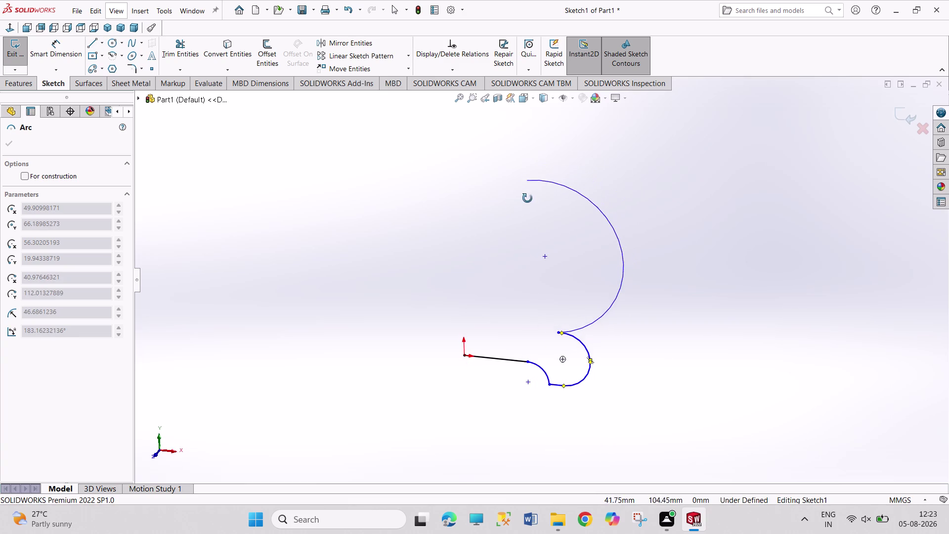
middle_drag(529, 192, 515, 271)
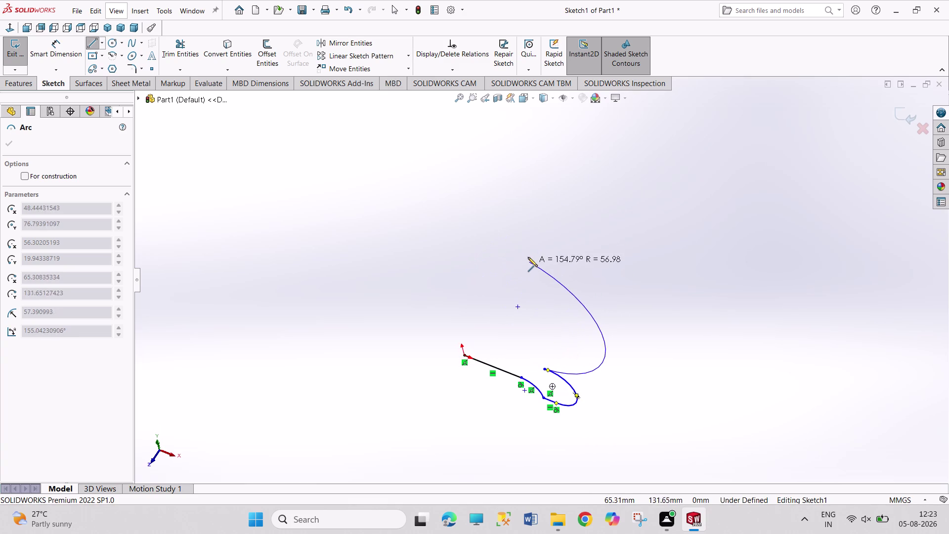
Cancel the arc in progress and undo all the arcs and lines of the profile.
key(Escape)
key(Escape)
key(Escape)
key(ctrl+z)
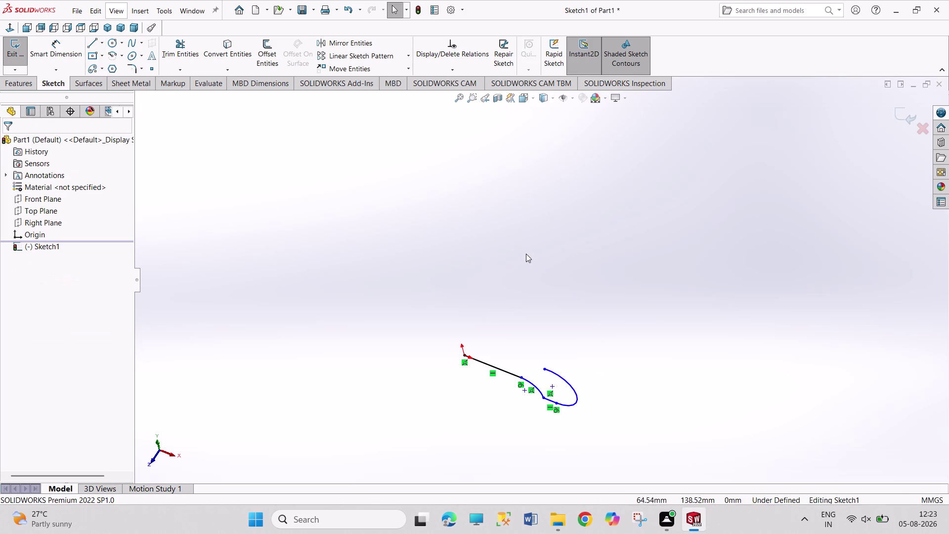
key(ctrl+z)
key(ctrl+z)
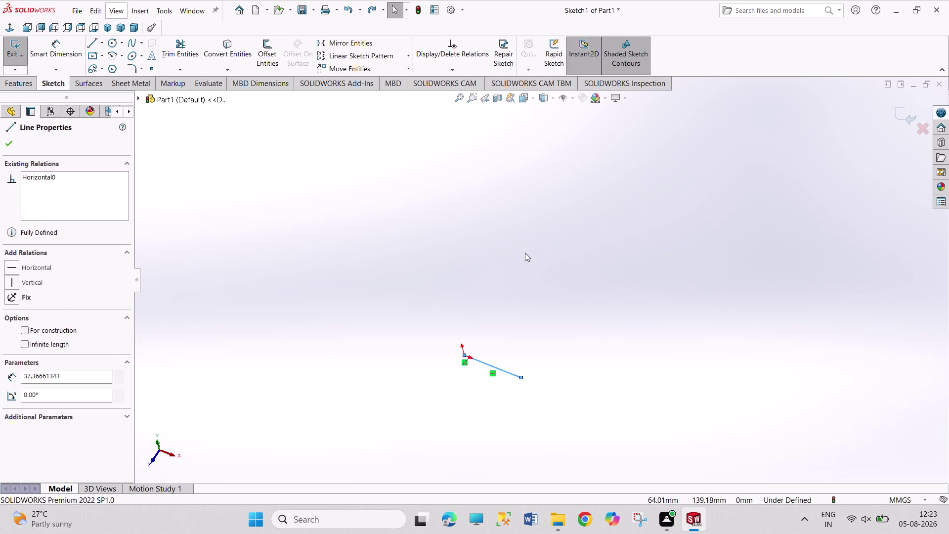
key(ctrl+z)
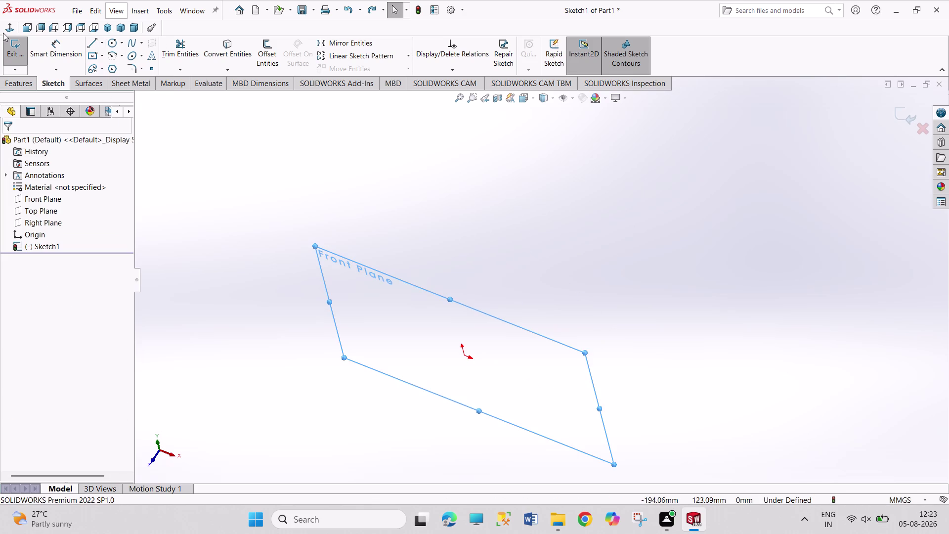
View the Front Plane Normal To, zoom in, and reactivate the Line tool.
click(6, 24)
scroll(down, 3)
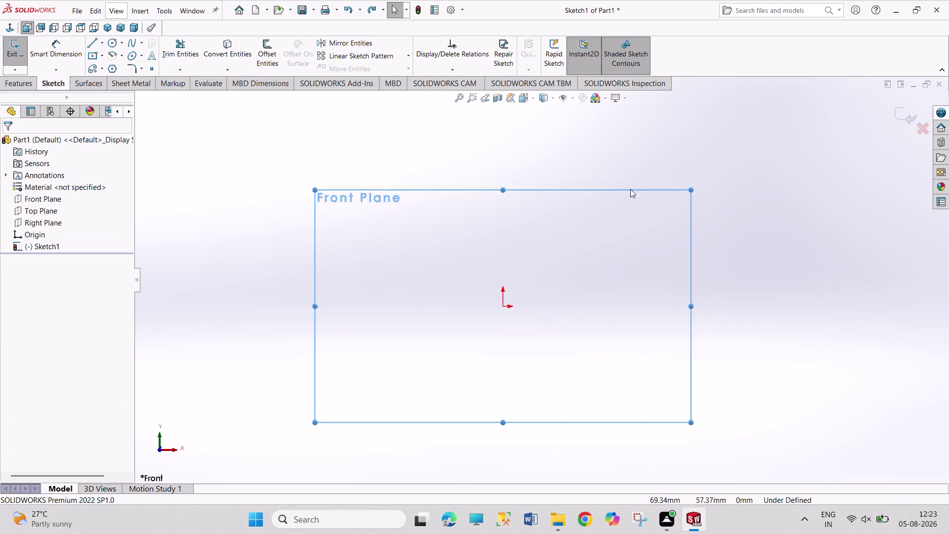
scroll(down, 3)
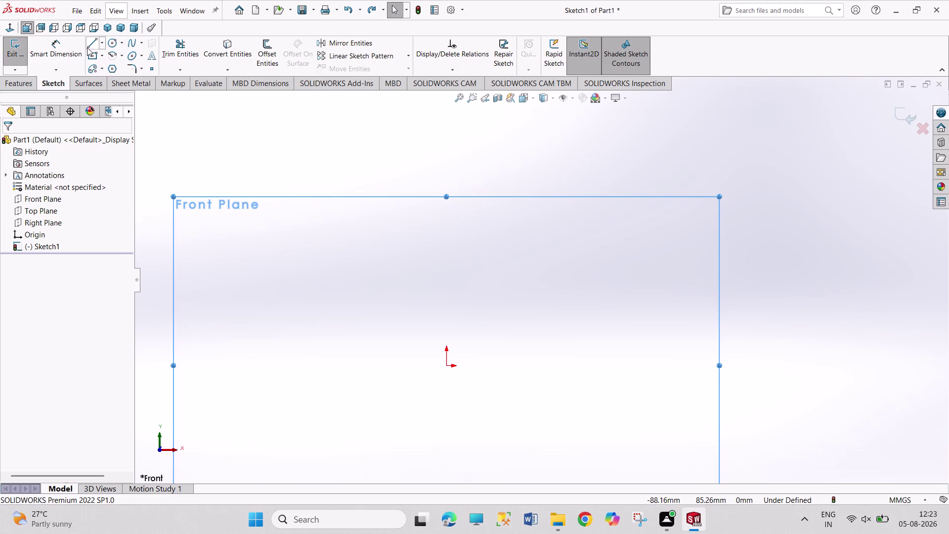
click(90, 43)
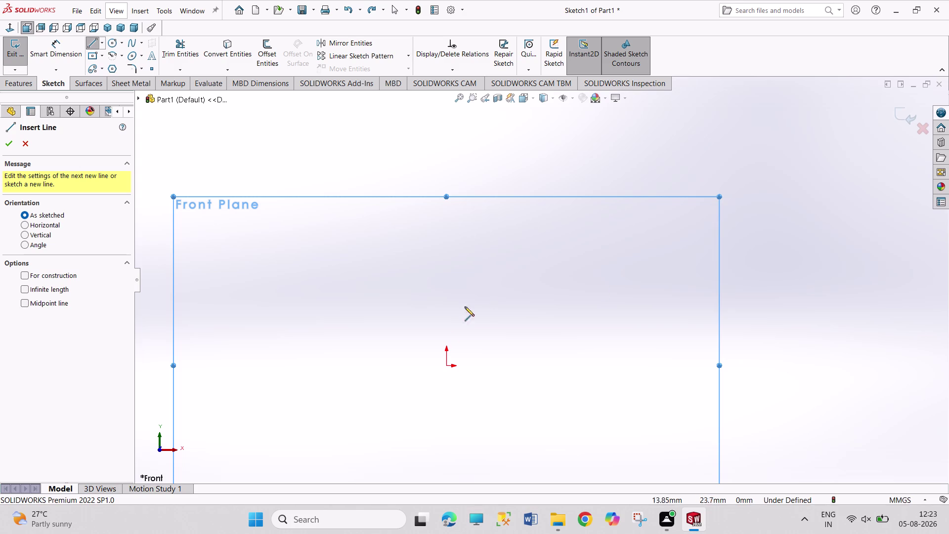
Draw a short horizontal line from the origin, a tangent arc, then two short lower segments.
click(444, 366)
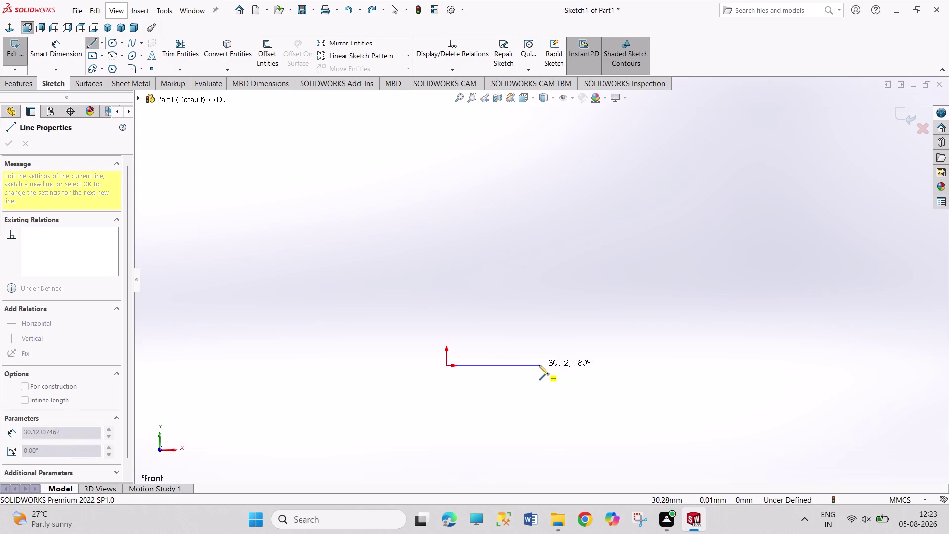
click(492, 363)
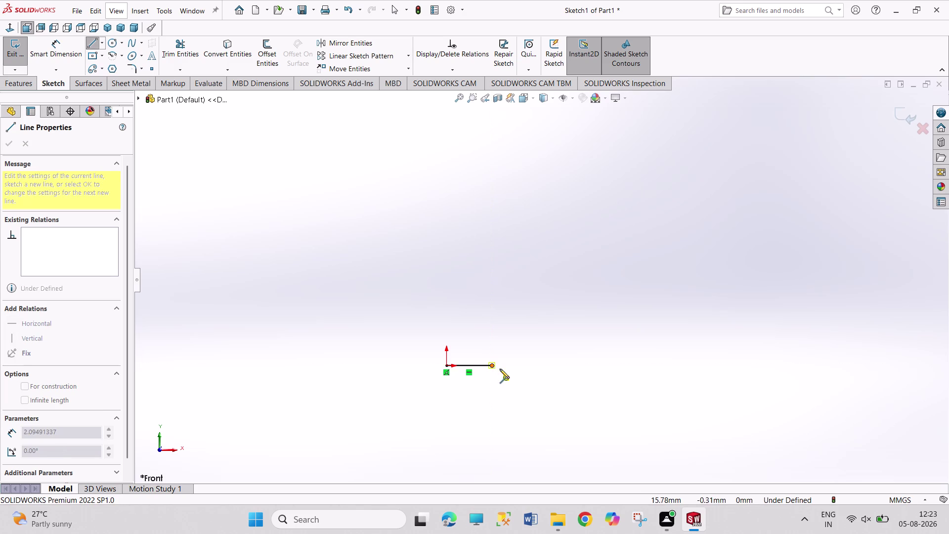
click(530, 380)
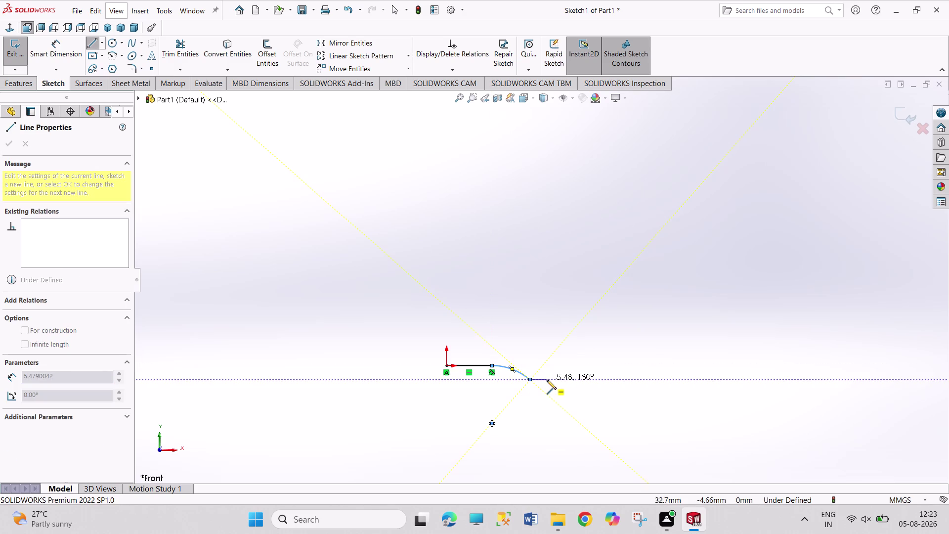
click(553, 380)
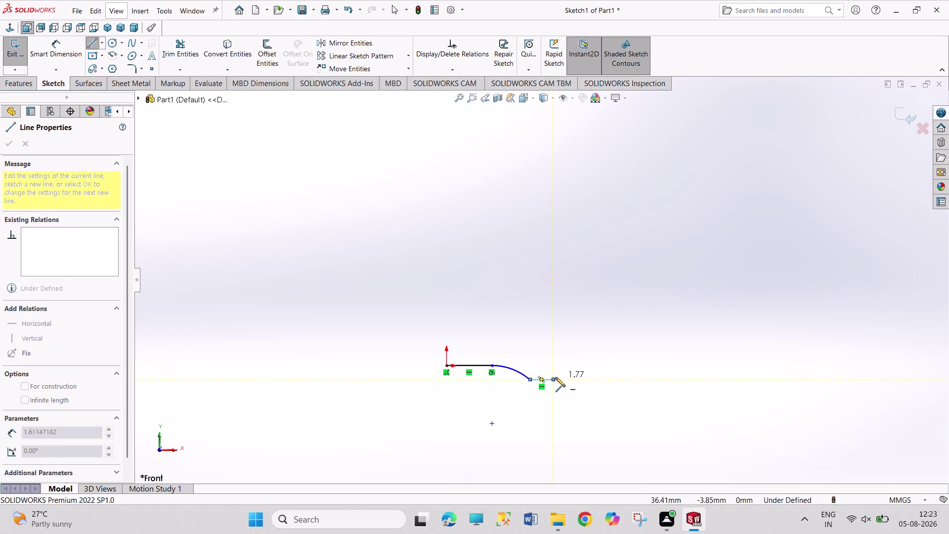
click(554, 352)
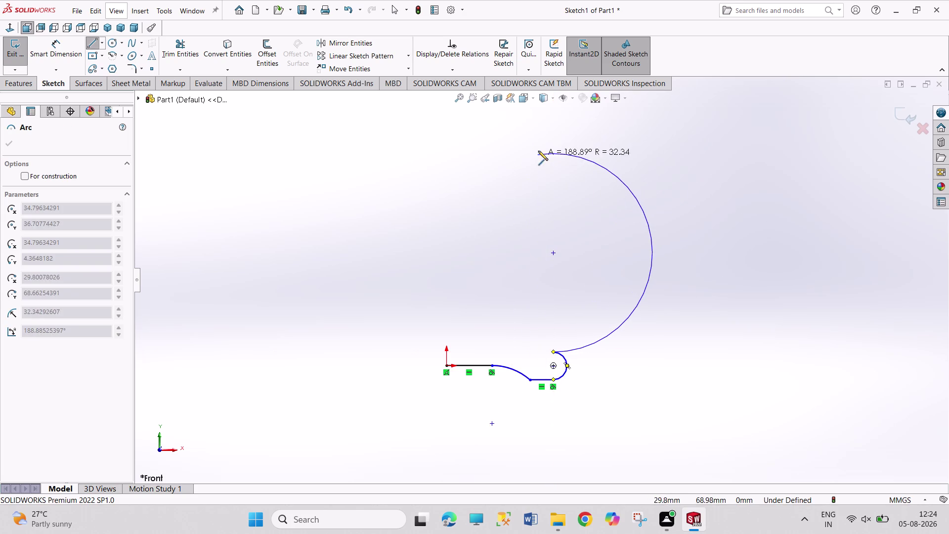
Adjust the view and place the large arc of the S-curve.
middle_drag(549, 145, 541, 188)
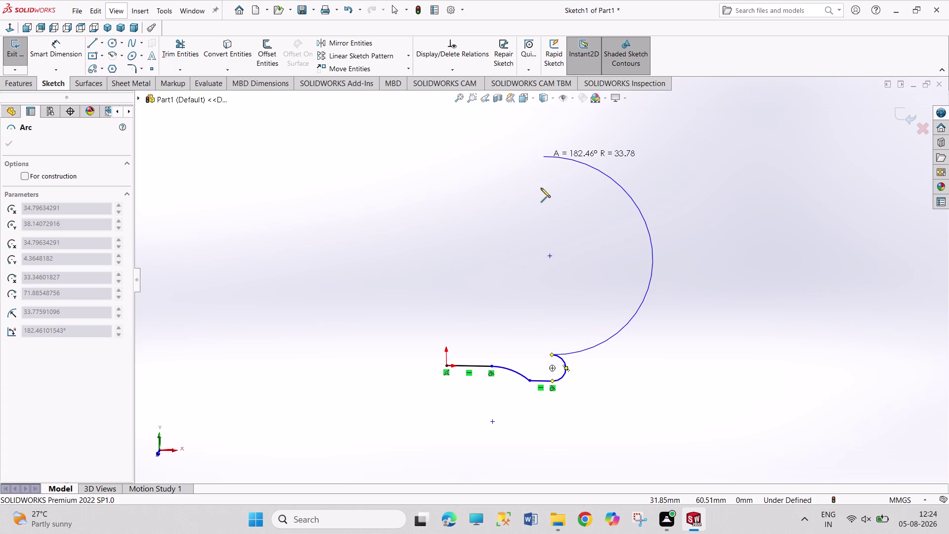
middle_drag(541, 193, 545, 223)
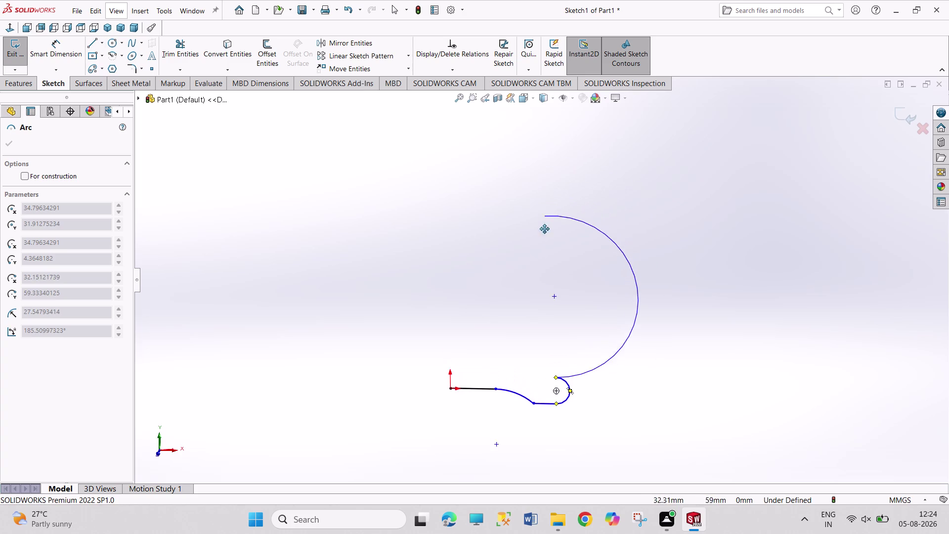
middle_drag(545, 224, 533, 268)
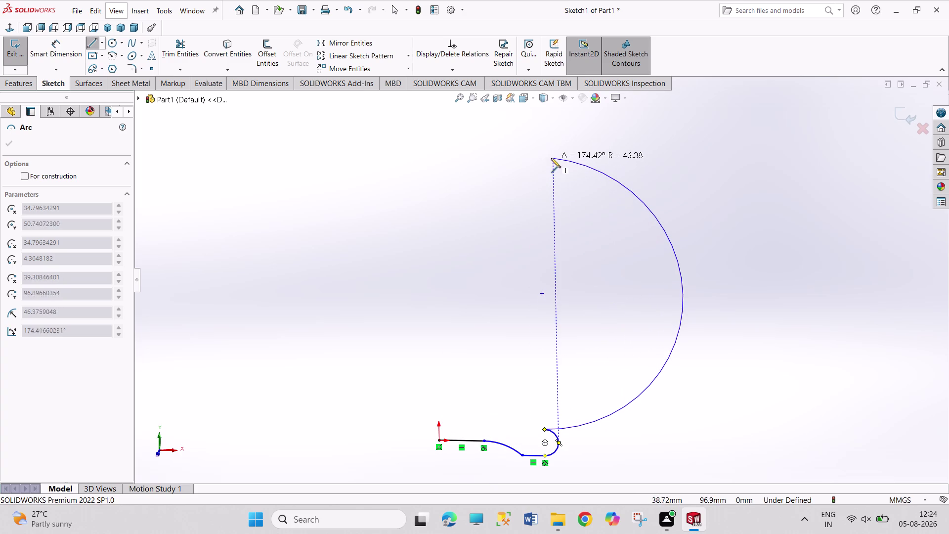
scroll(up, 3)
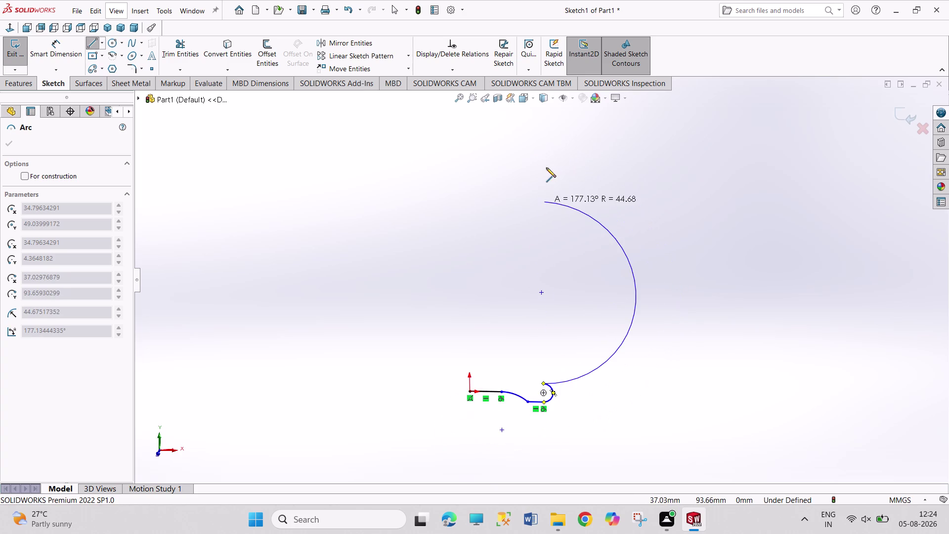
scroll(down, 3)
scroll(up, 3)
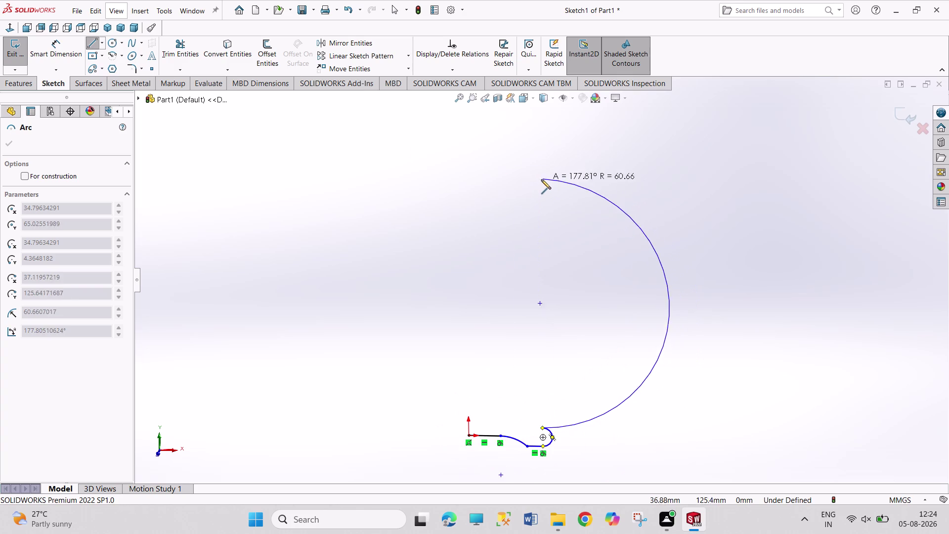
click(10, 22)
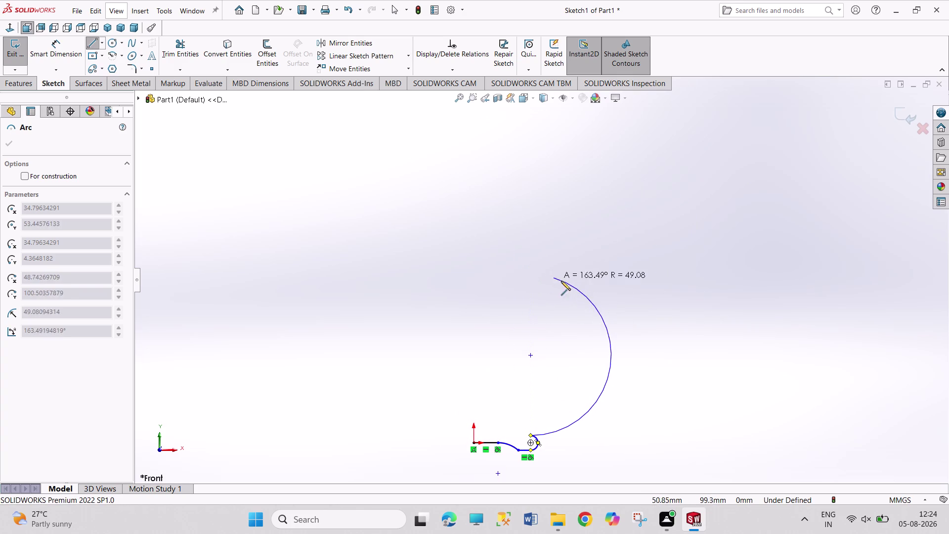
click(550, 258)
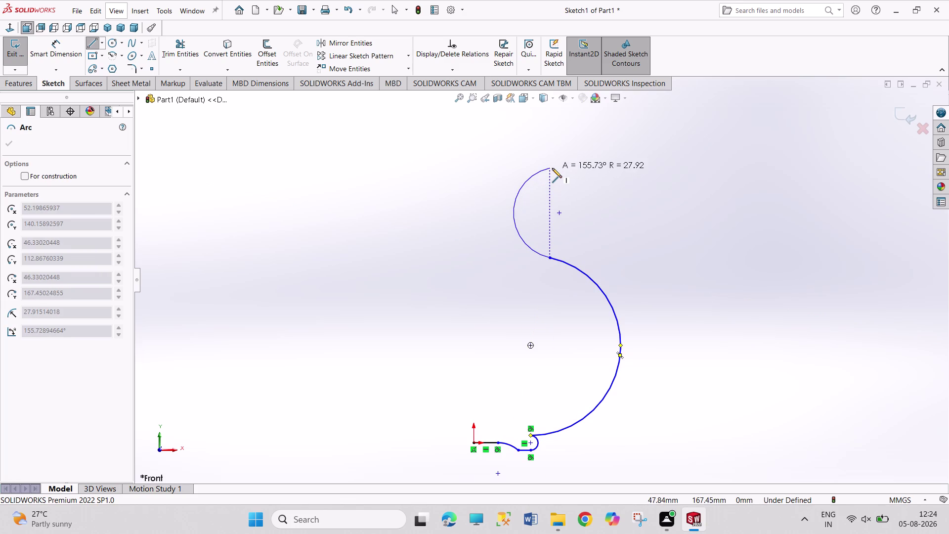
Add the reverse arc and the horizontal top line, then end the chain.
click(553, 168)
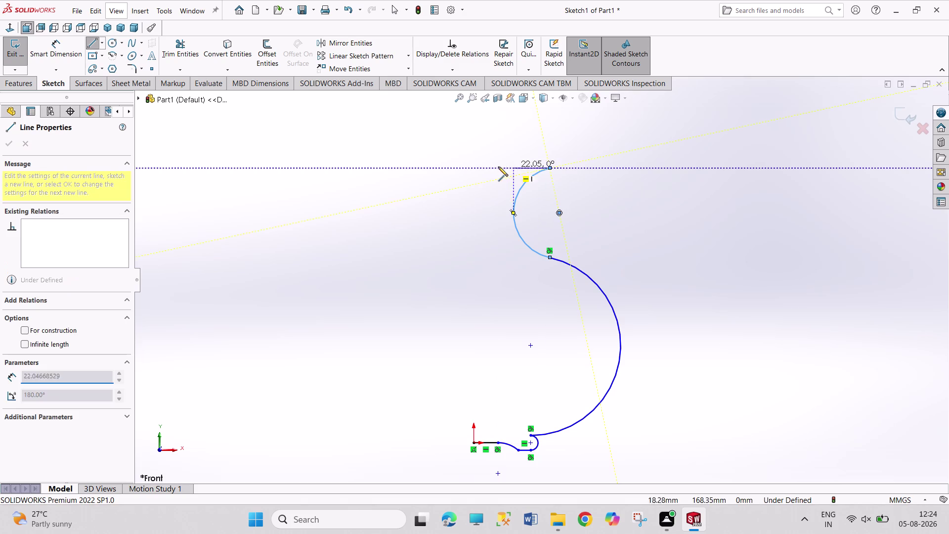
click(473, 166)
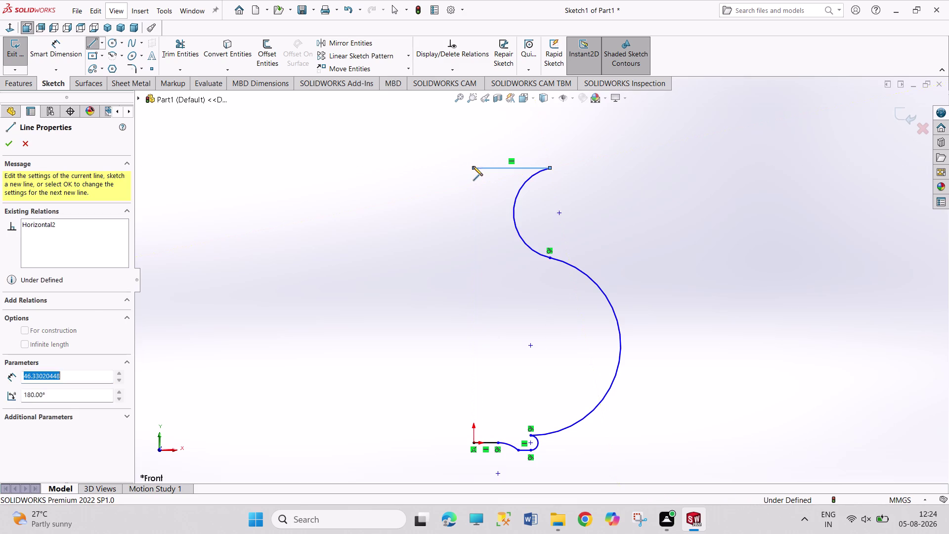
right_click(424, 184)
click(436, 192)
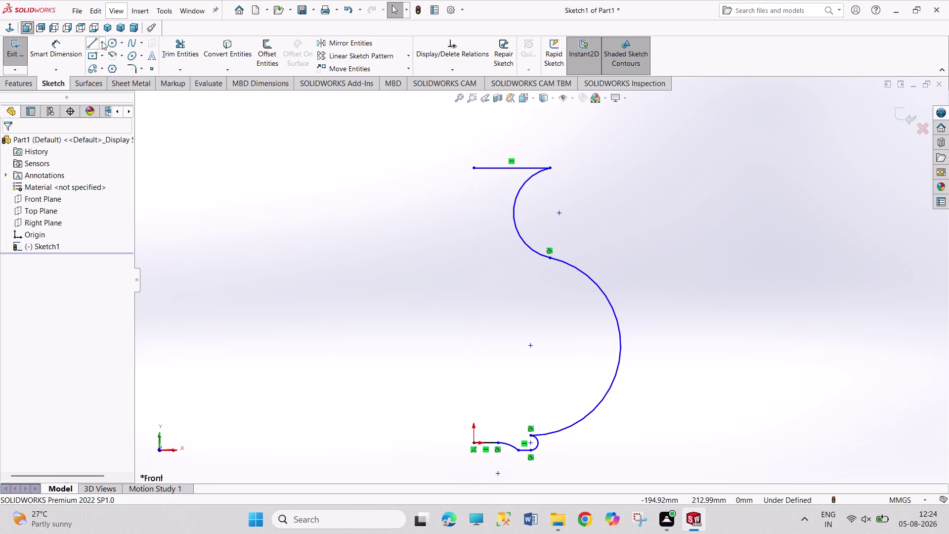
Draw a vertical centerline from above the top line down past the origin.
click(102, 41)
click(113, 67)
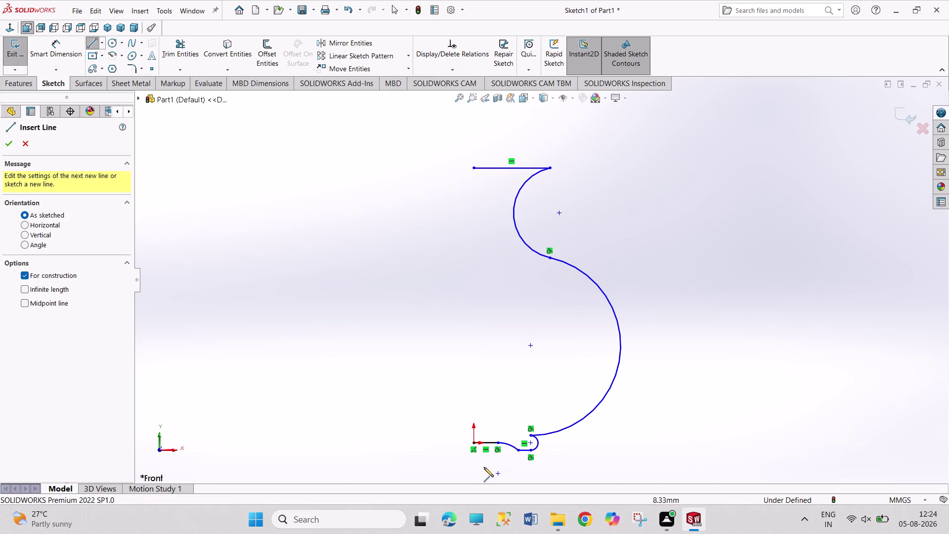
click(475, 469)
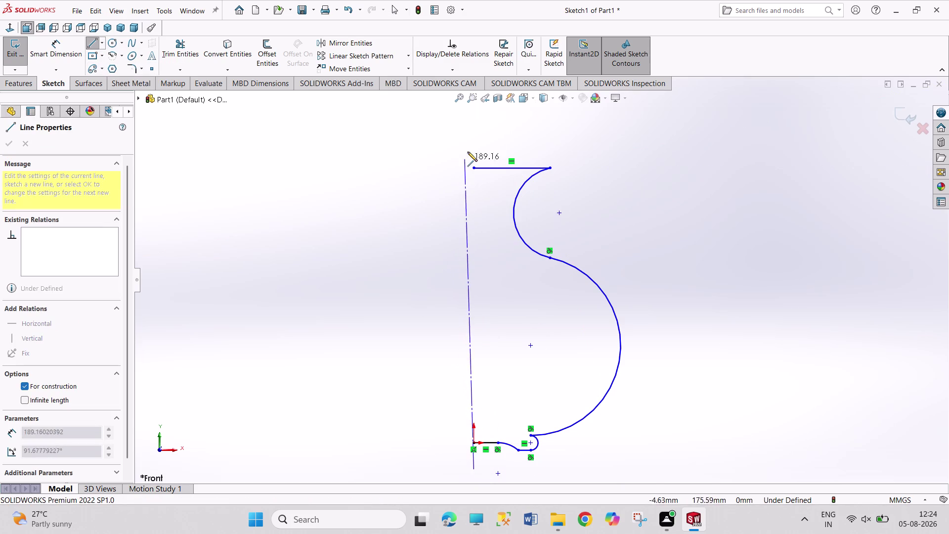
click(475, 144)
right_click(443, 180)
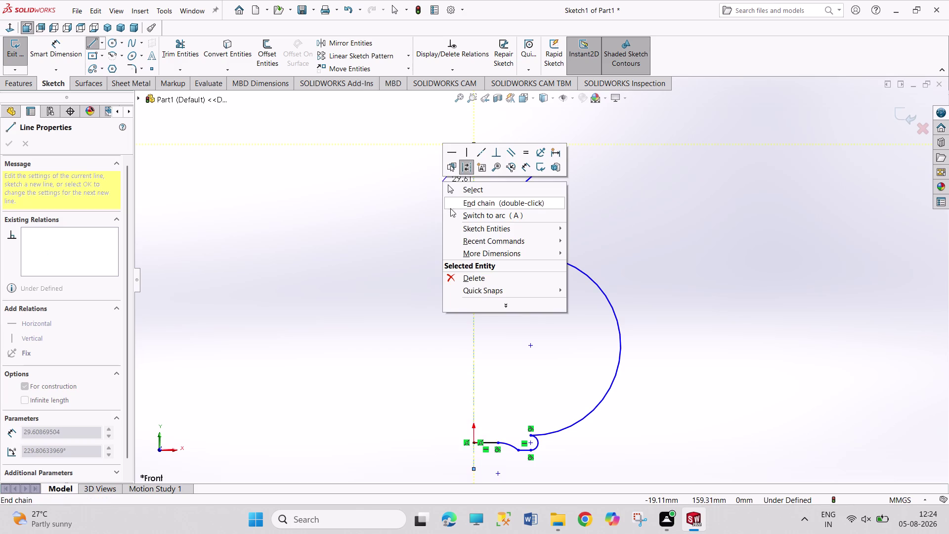
click(452, 195)
scroll(up, 3)
scroll(down, 3)
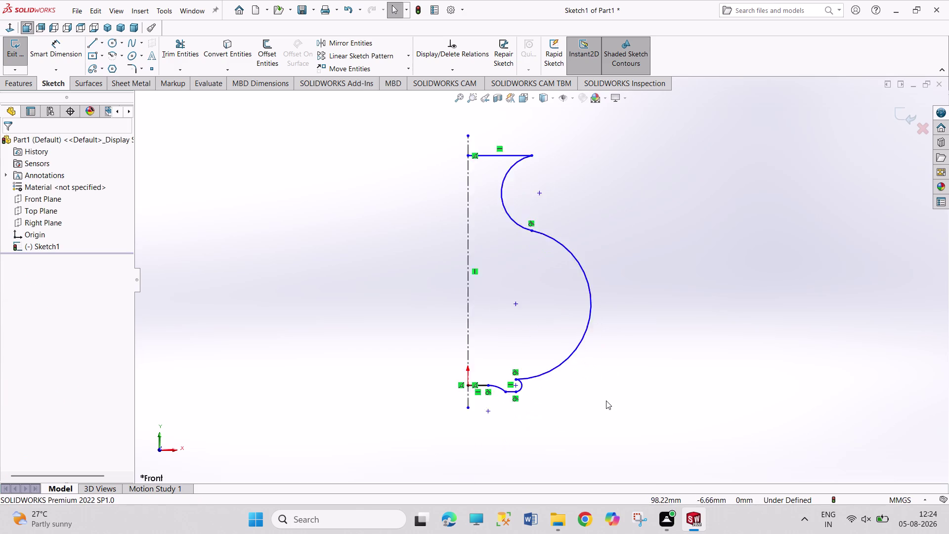
scroll(down, 3)
scroll(down, 3)
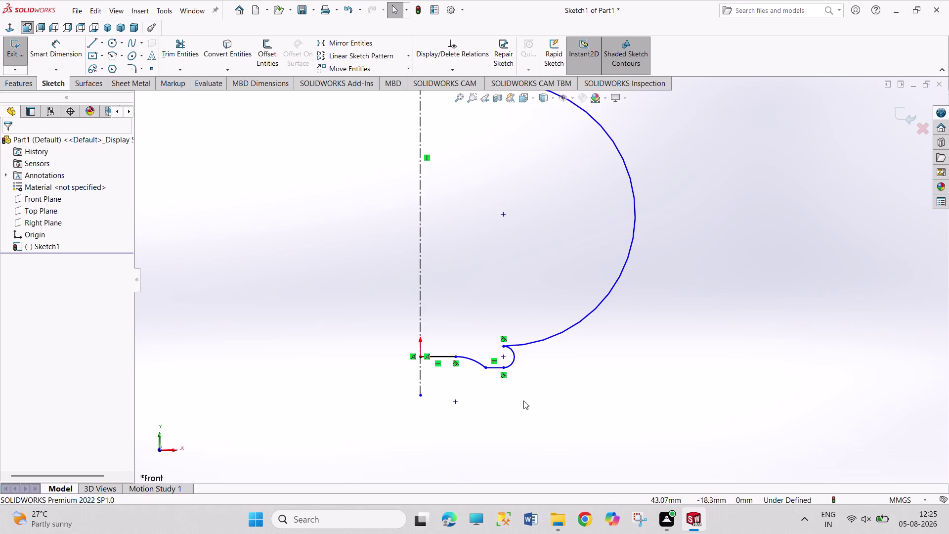
Dimension the small loop arc to a 7.5 mm radius.
right_drag(523, 443, 534, 314)
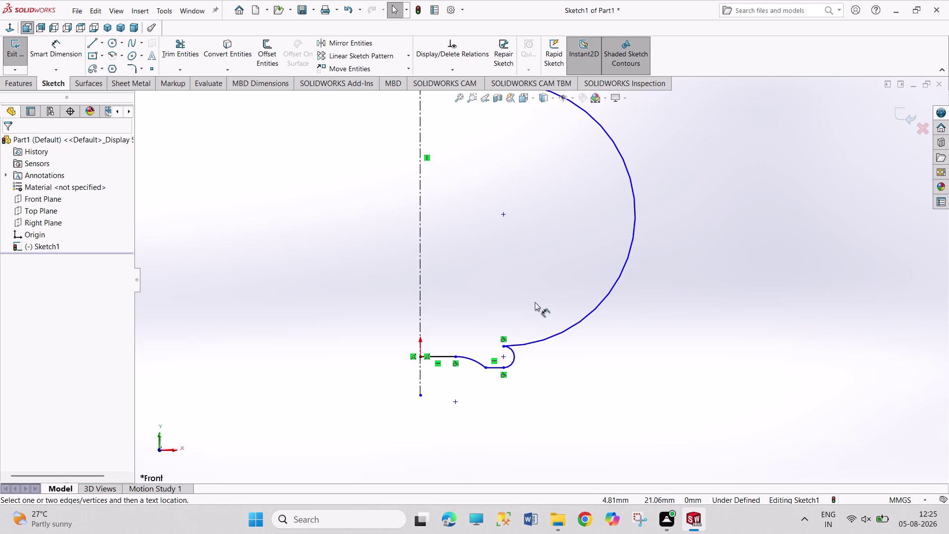
right_drag(534, 314, 535, 302)
click(514, 359)
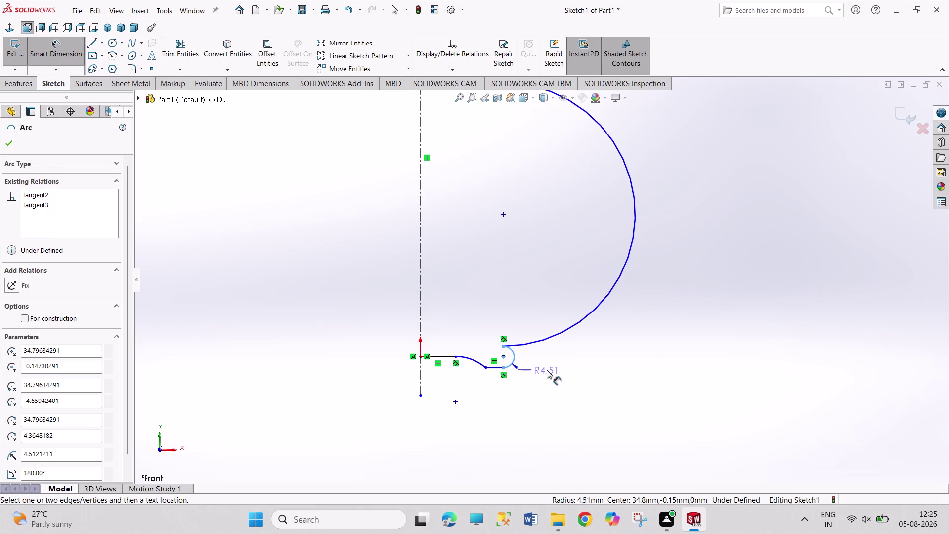
click(547, 369)
text(7)
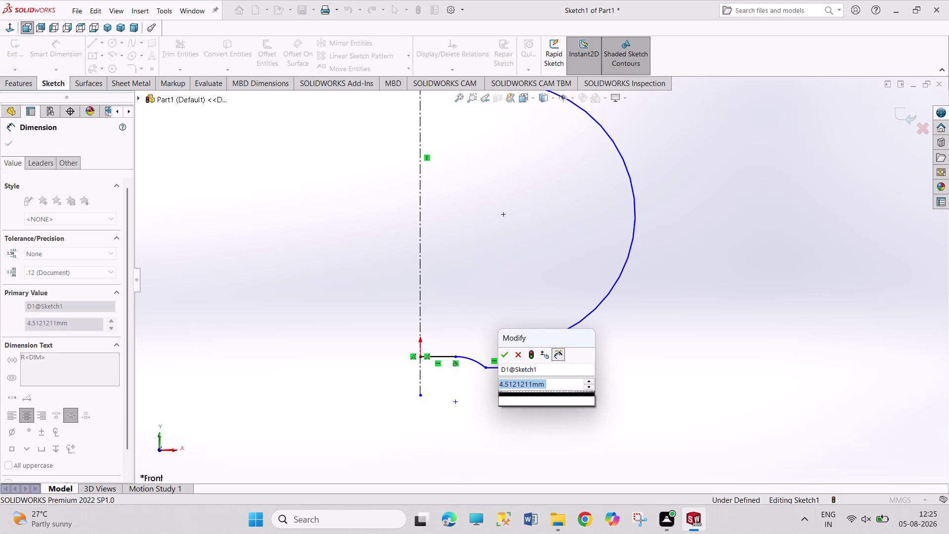
text(.5)
key(Return)
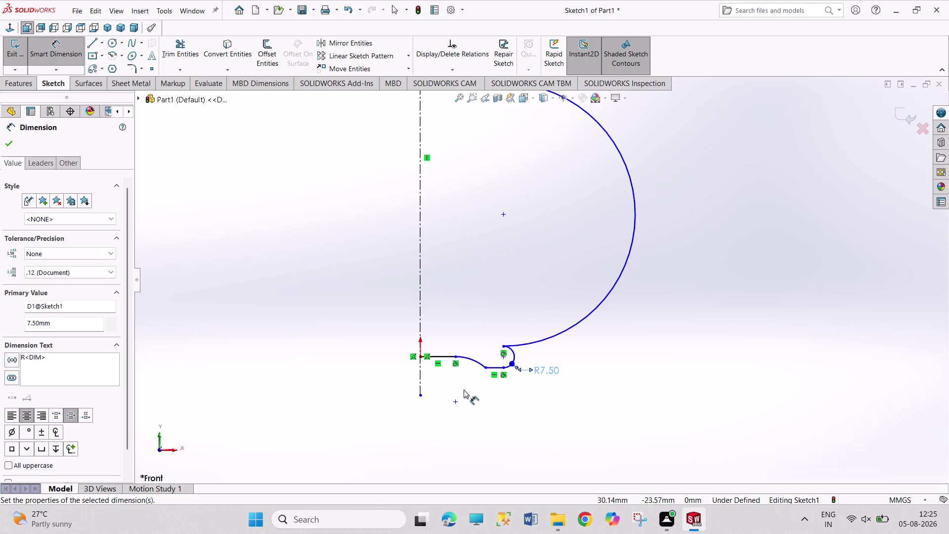
click(496, 368)
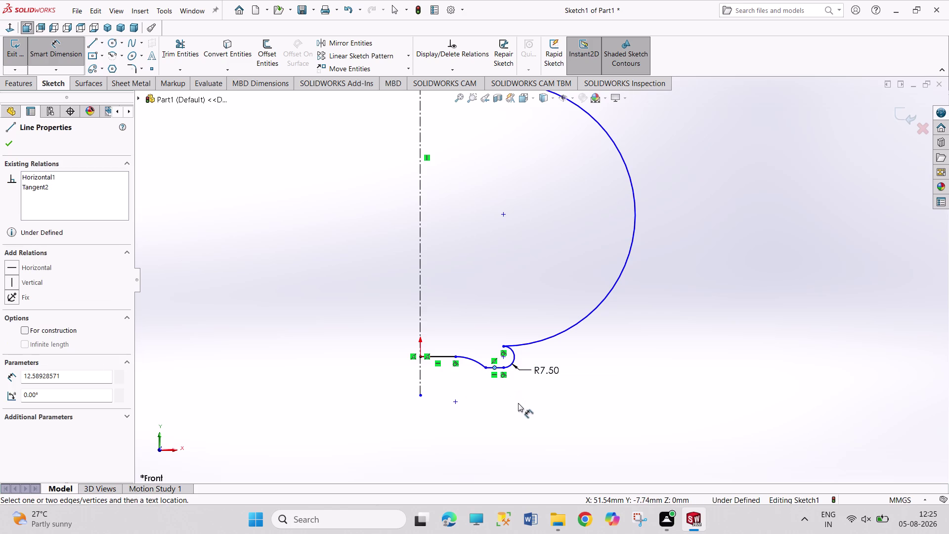
drag(488, 367, 487, 372)
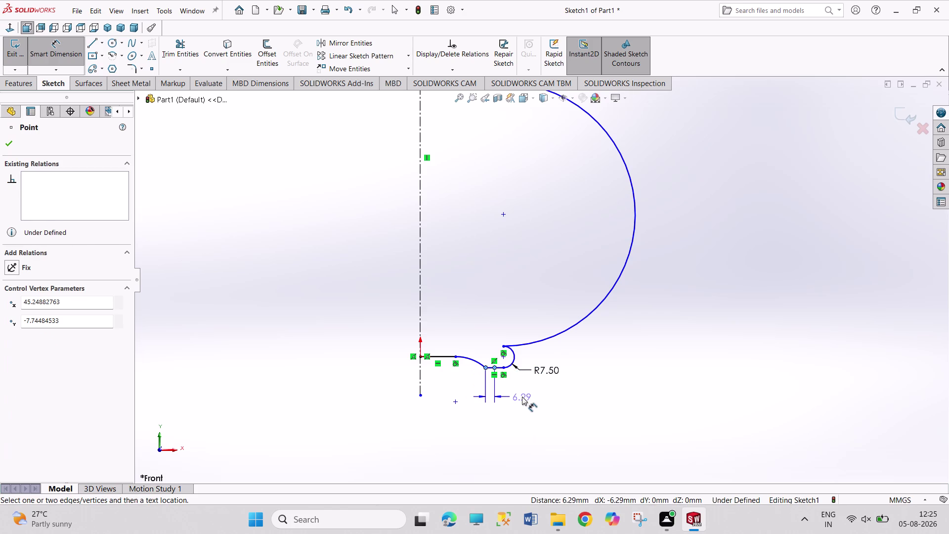
key(Escape)
key(Escape)
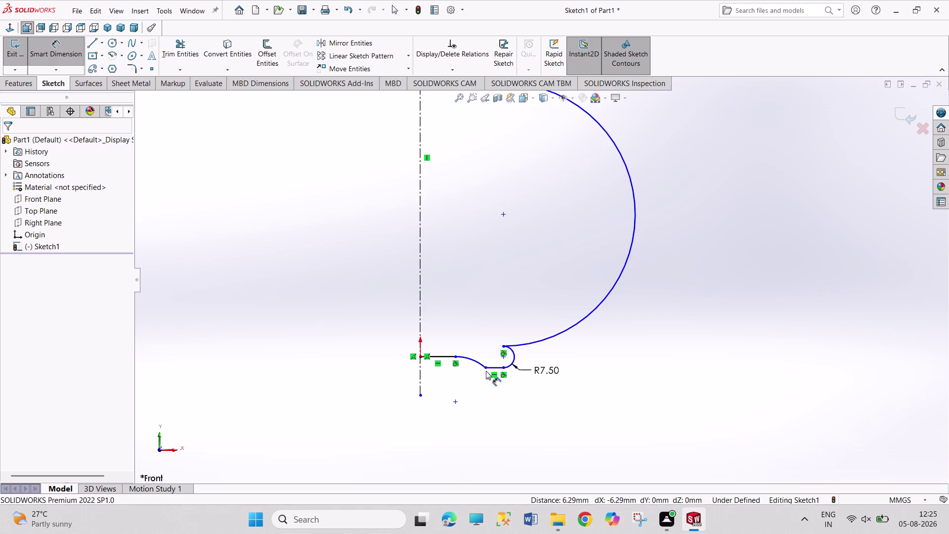
Dimension the short horizontal line between its ends to 10 mm.
click(487, 369)
click(504, 370)
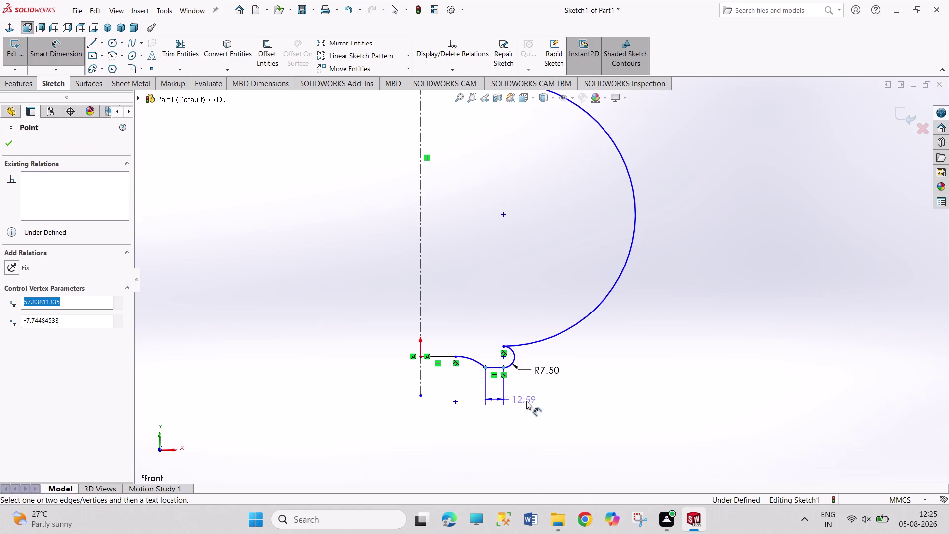
click(530, 403)
text(10)
key(Return)
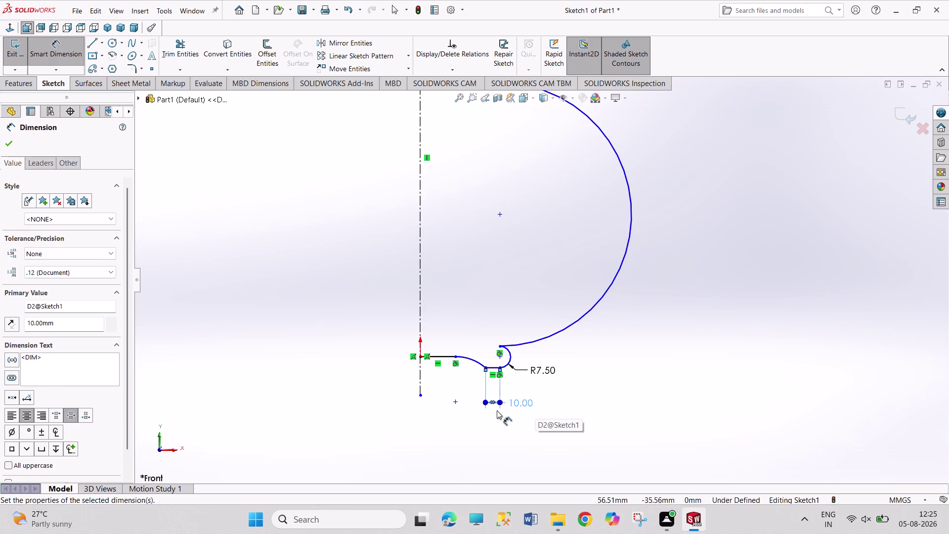
key(Escape)
key(Escape)
Delete the horizontal line at the origin and join the arc's end to the origin.
right_click(441, 412)
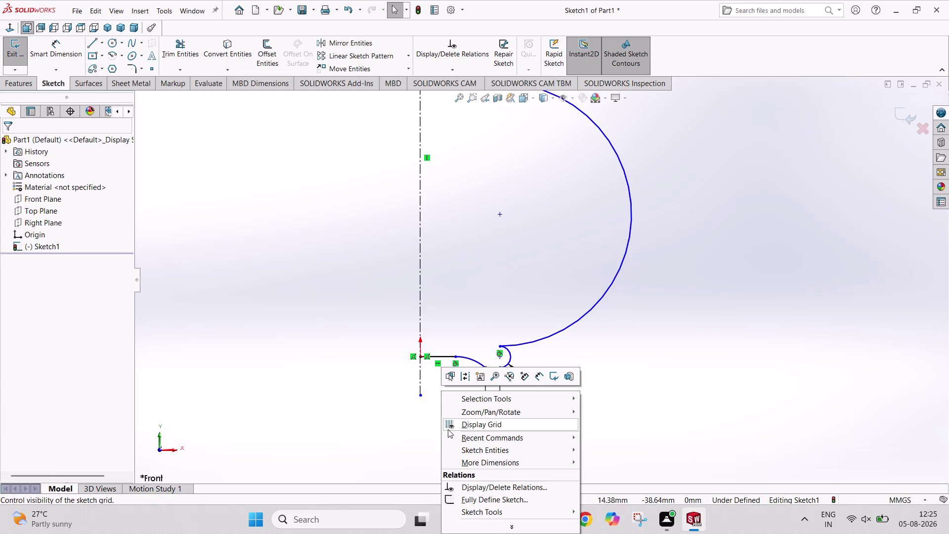
click(446, 361)
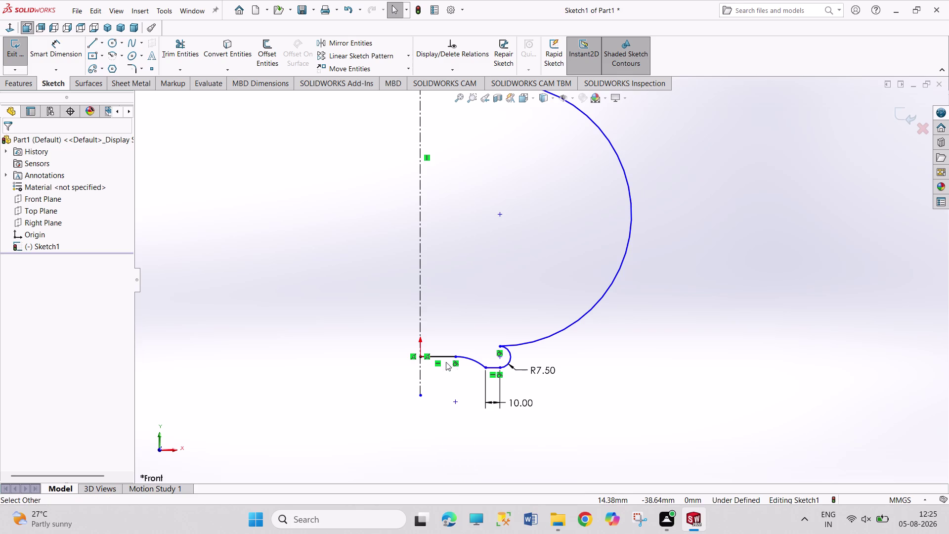
right_click(449, 359)
click(488, 485)
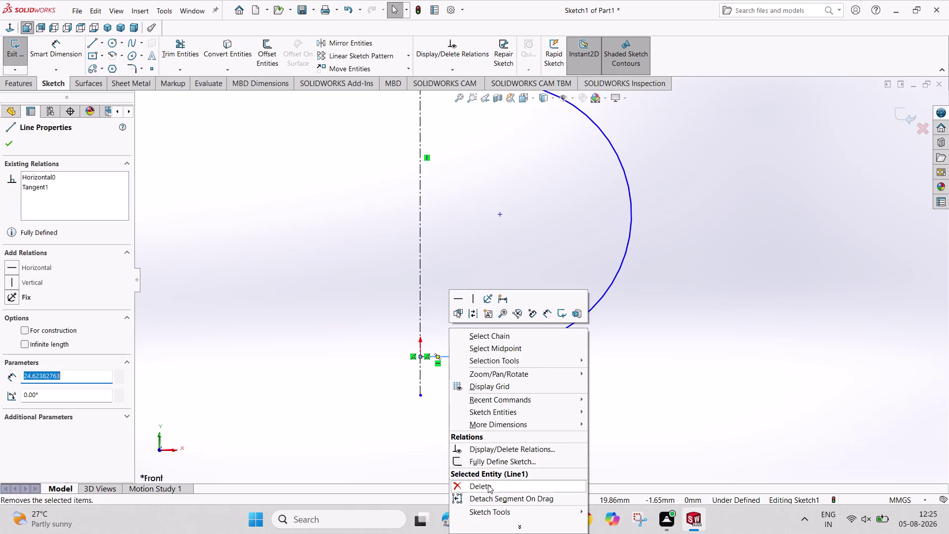
drag(457, 358, 437, 358)
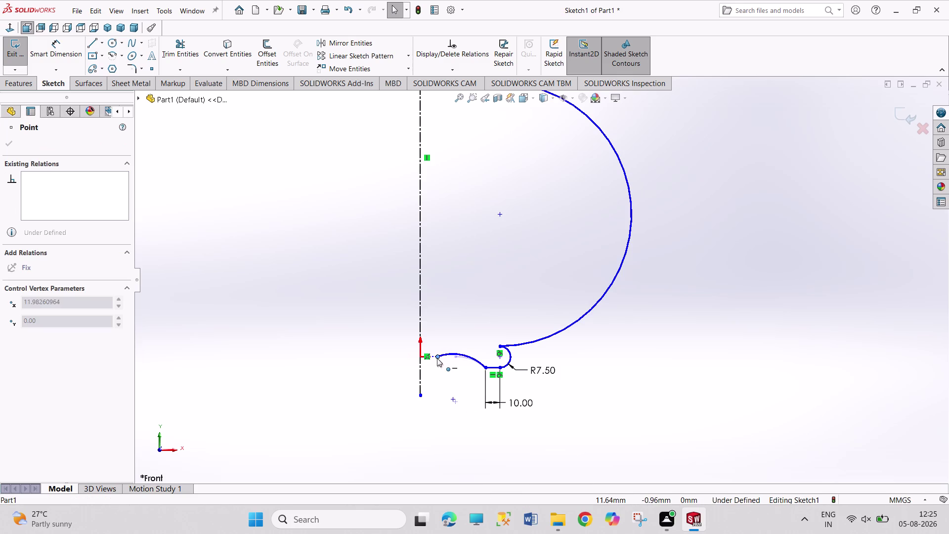
drag(437, 358, 421, 358)
click(393, 384)
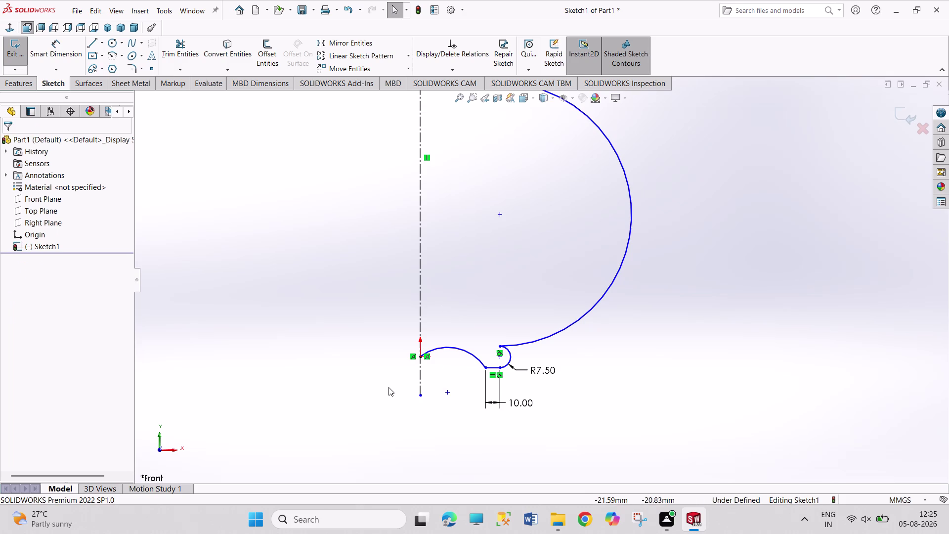
Dimension the connecting arc to a 175 mm radius.
right_drag(388, 387, 360, 298)
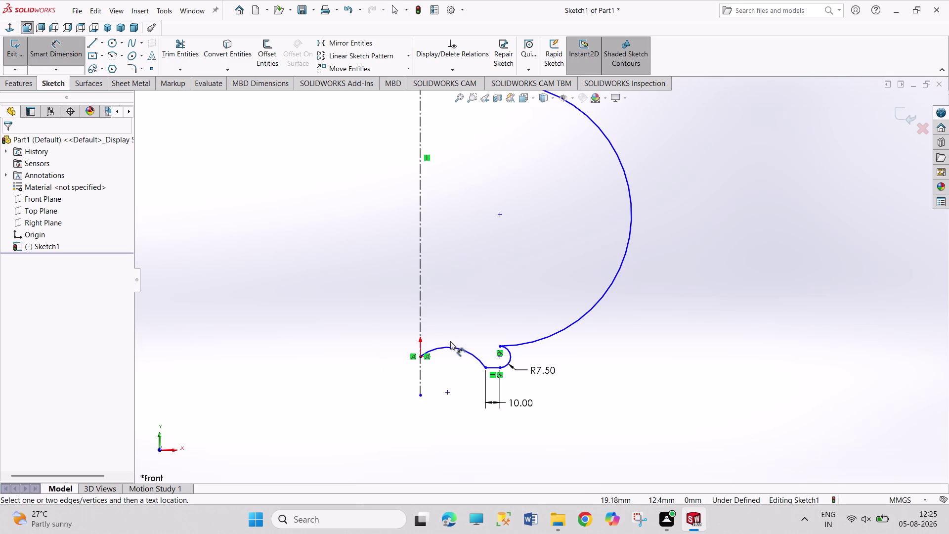
click(453, 346)
click(455, 376)
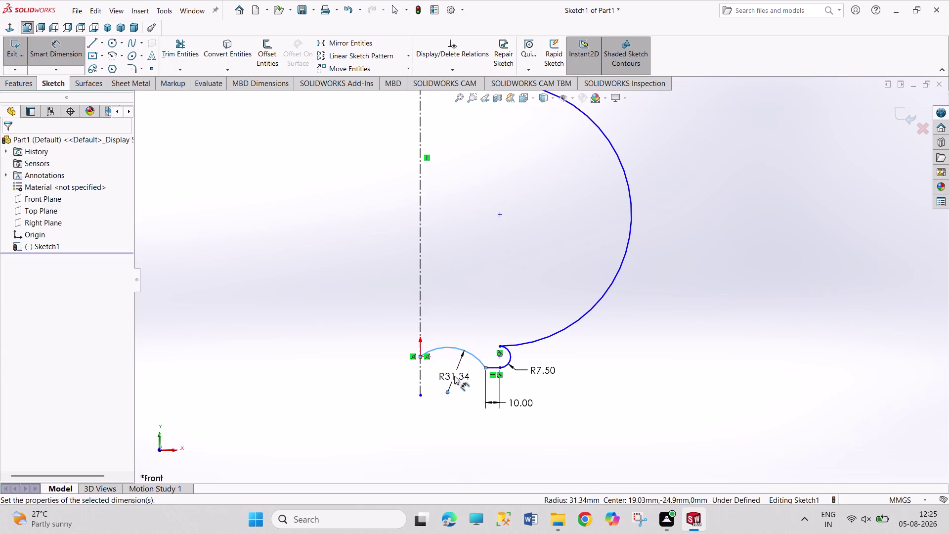
text(175)
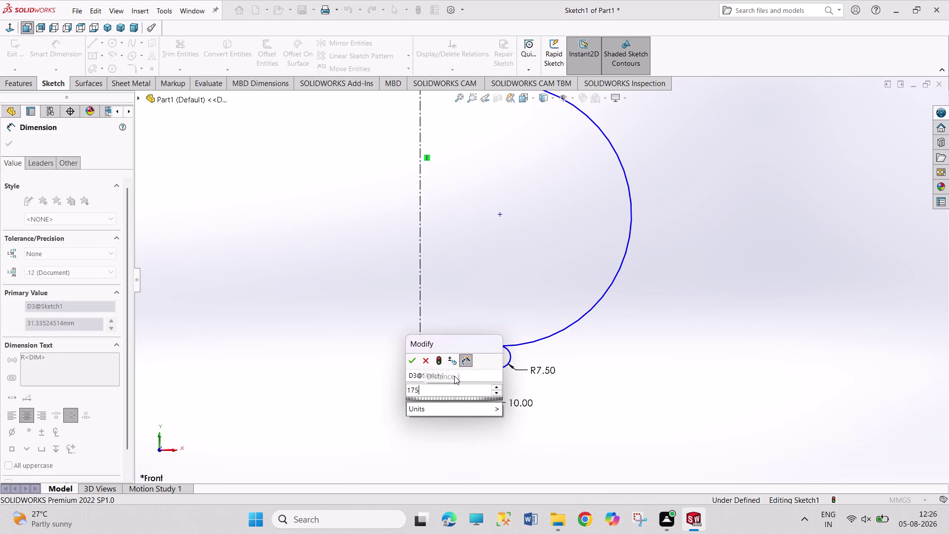
key(Return)
right_click(666, 414)
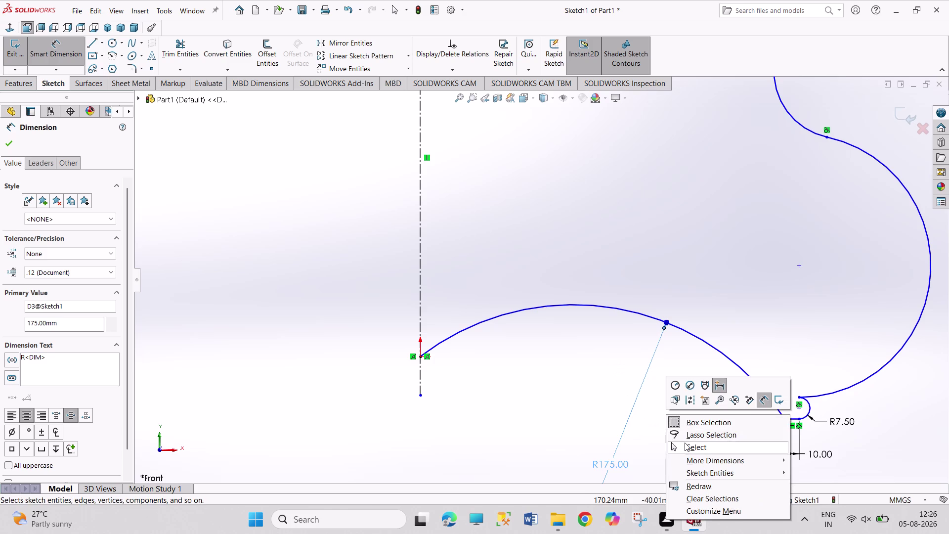
click(685, 442)
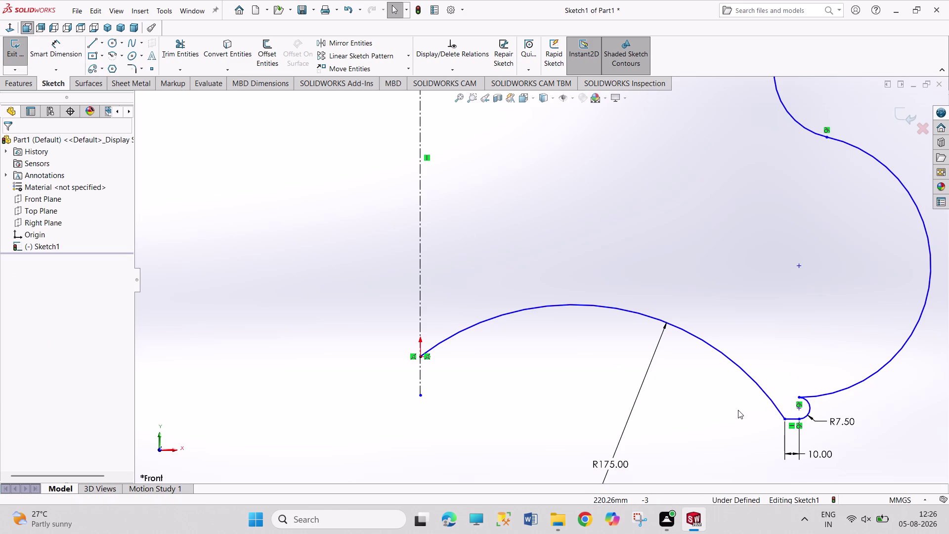
Delete the large arc along with its dimension.
scroll(up, 3)
scroll(up, 3)
scroll(up, 3)
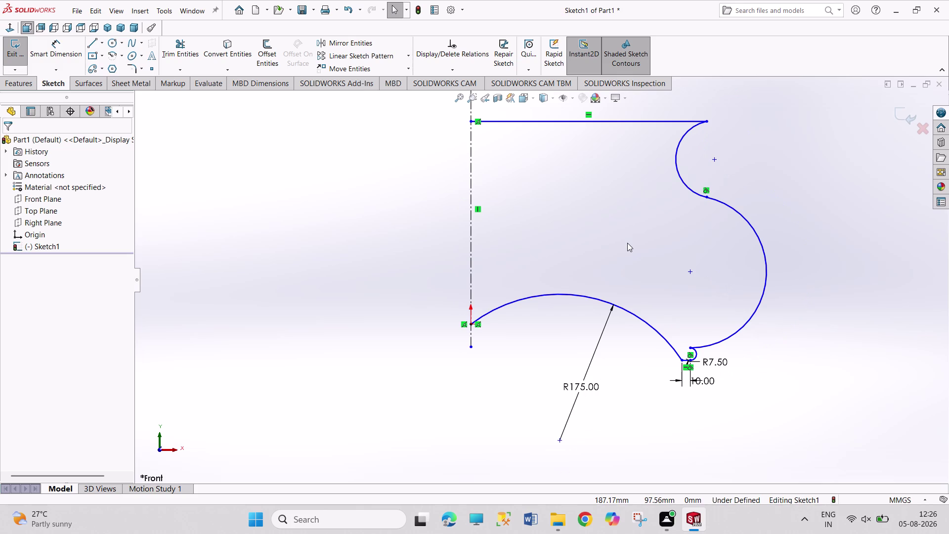
right_click(584, 294)
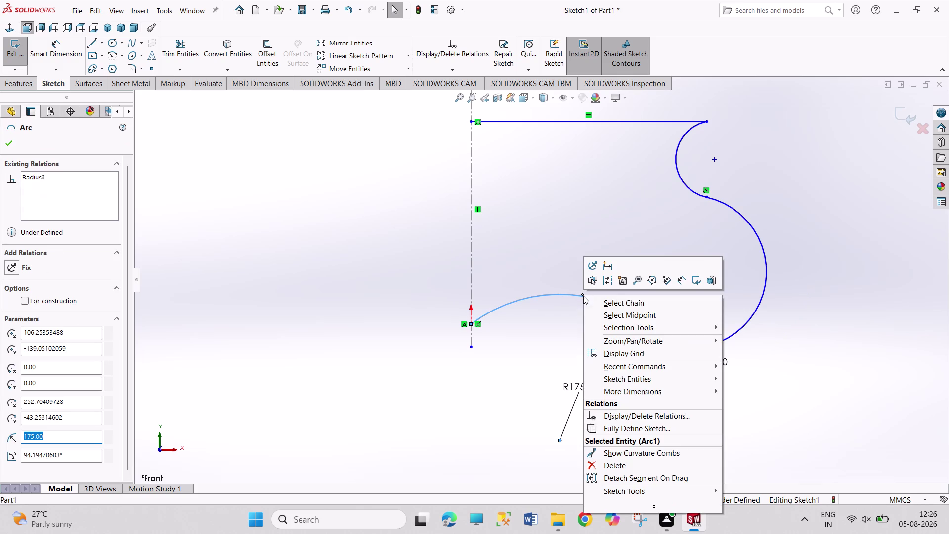
click(597, 461)
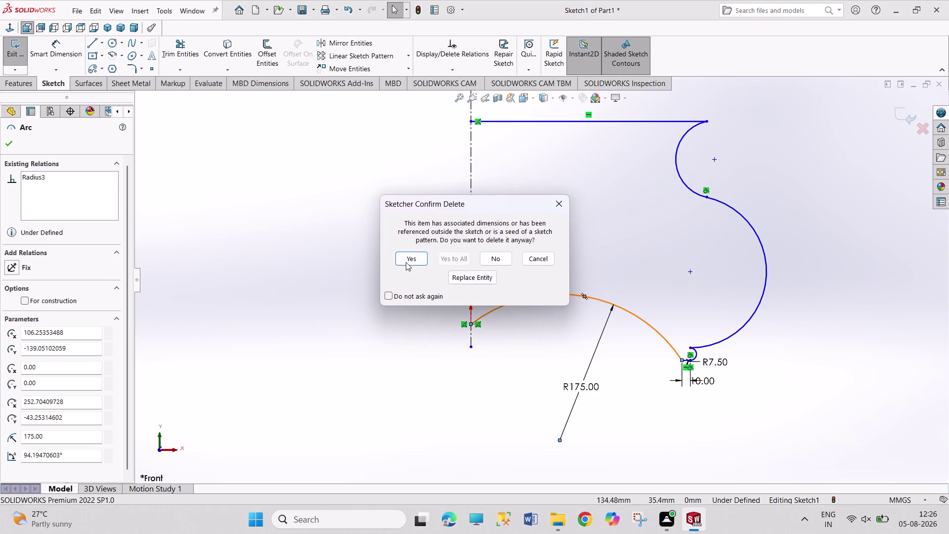
click(406, 262)
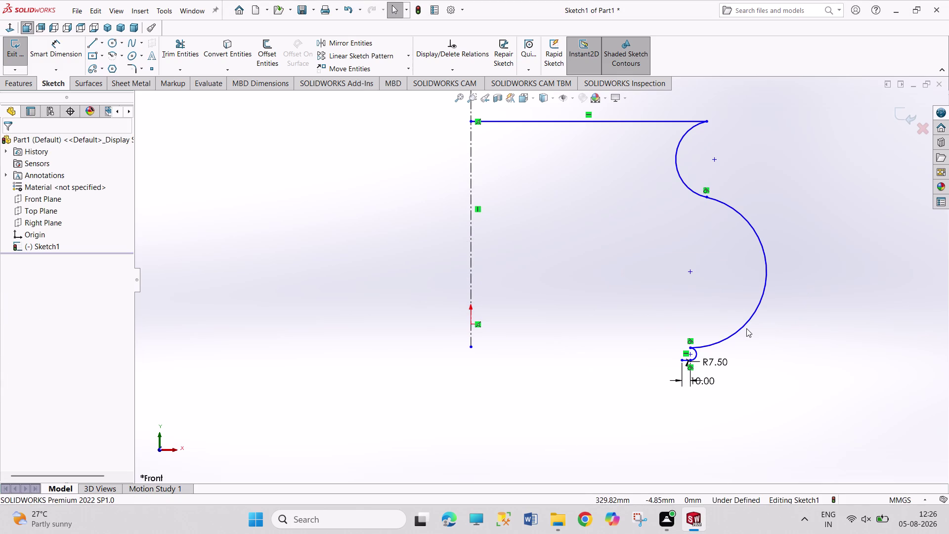
Undo the arc deletion and radius change, then delete the restored arc.
key(ctrl+z)
key(ctrl+z)
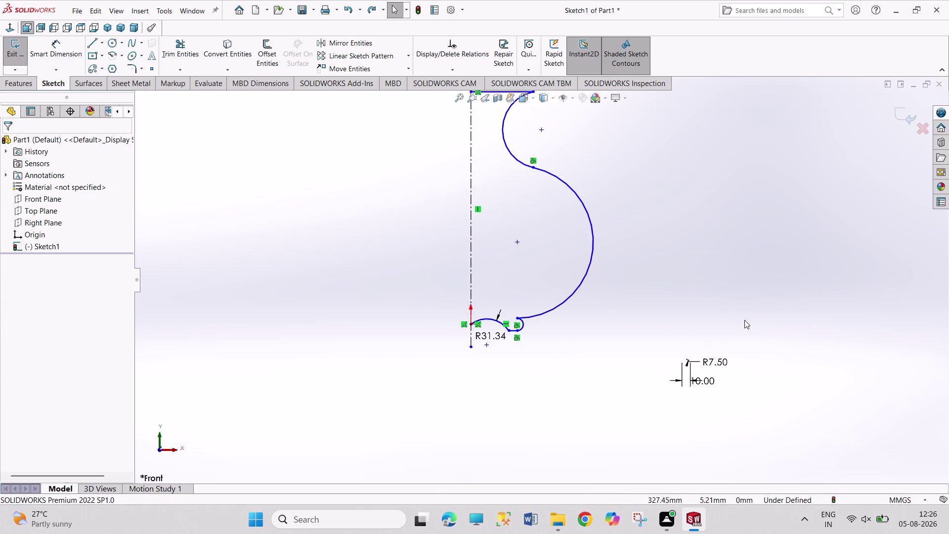
right_click(490, 318)
click(518, 483)
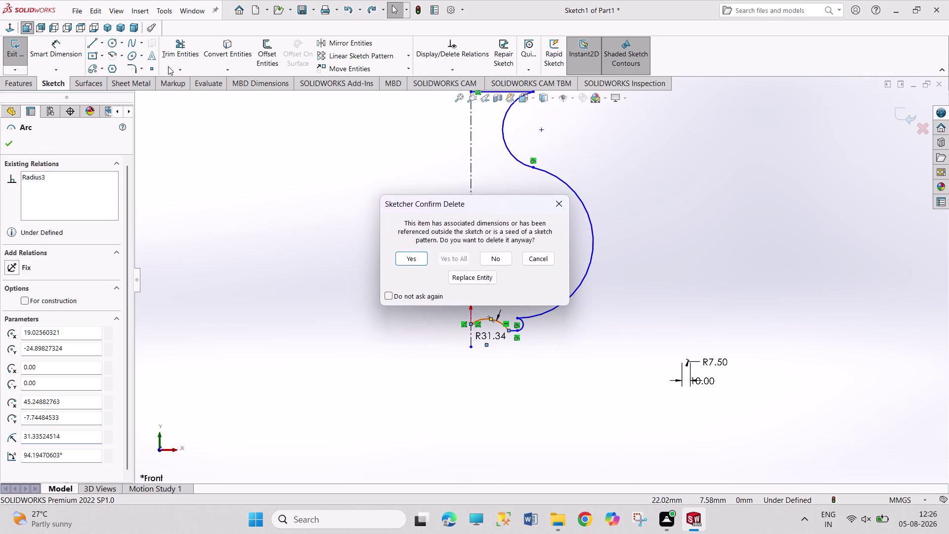
click(420, 256)
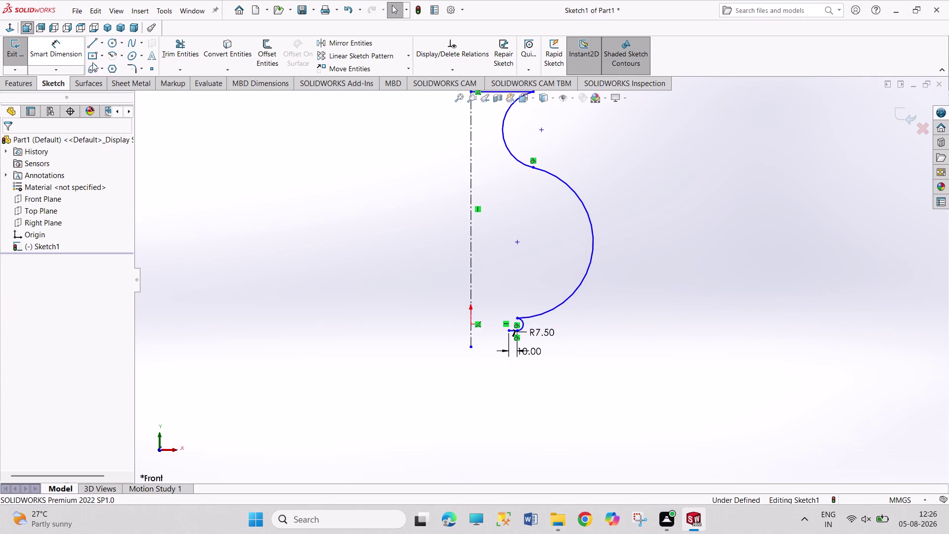
Draw a centerpoint arc centered on the centerline from the short line's end.
click(122, 54)
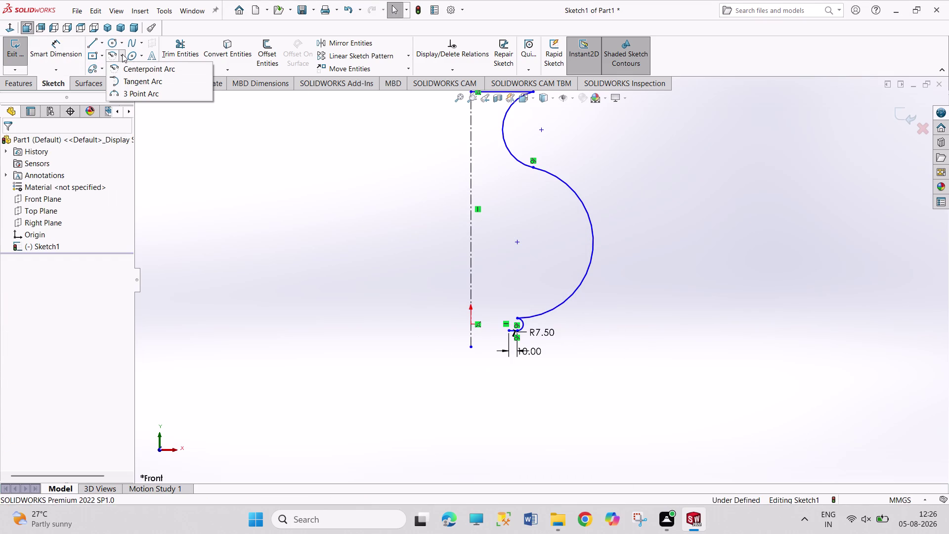
click(145, 72)
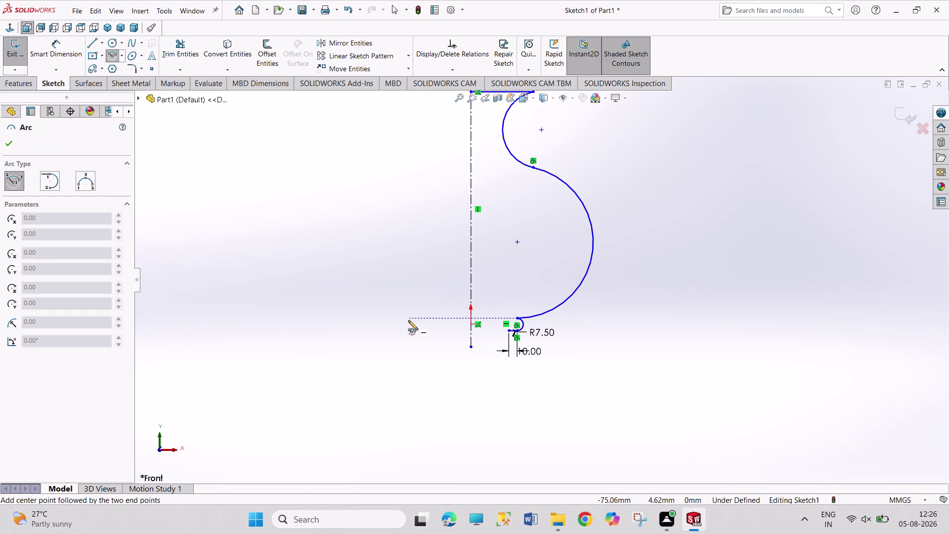
click(470, 324)
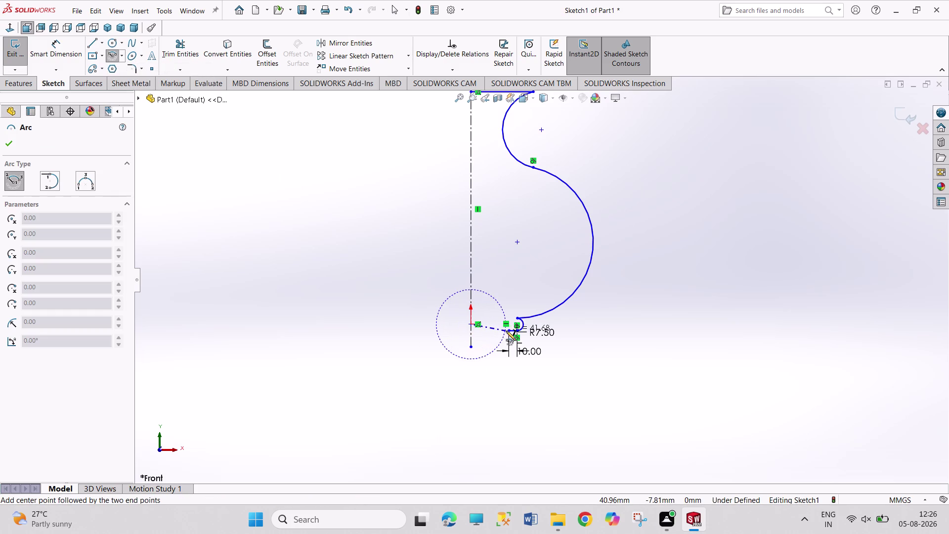
click(508, 331)
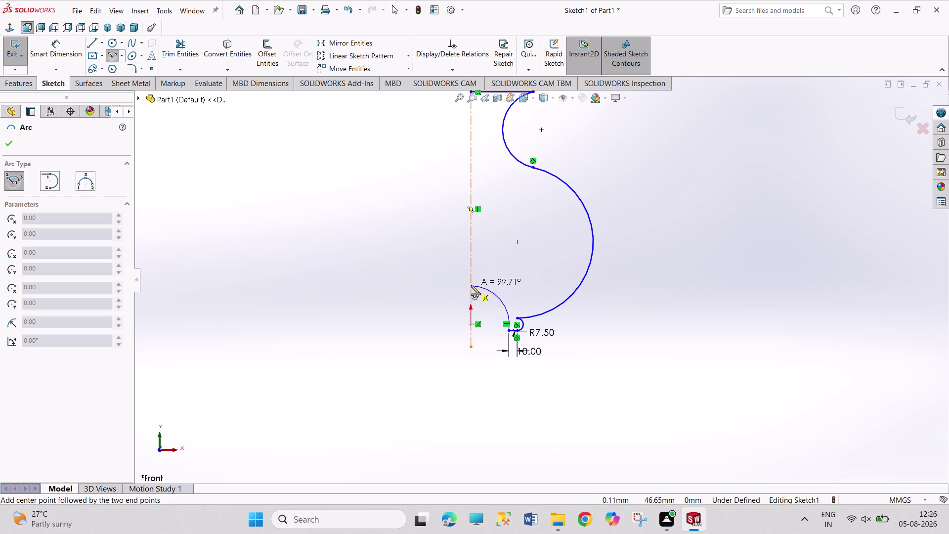
click(471, 285)
Dimension the new arc to a 175 mm radius.
right_drag(491, 269, 493, 214)
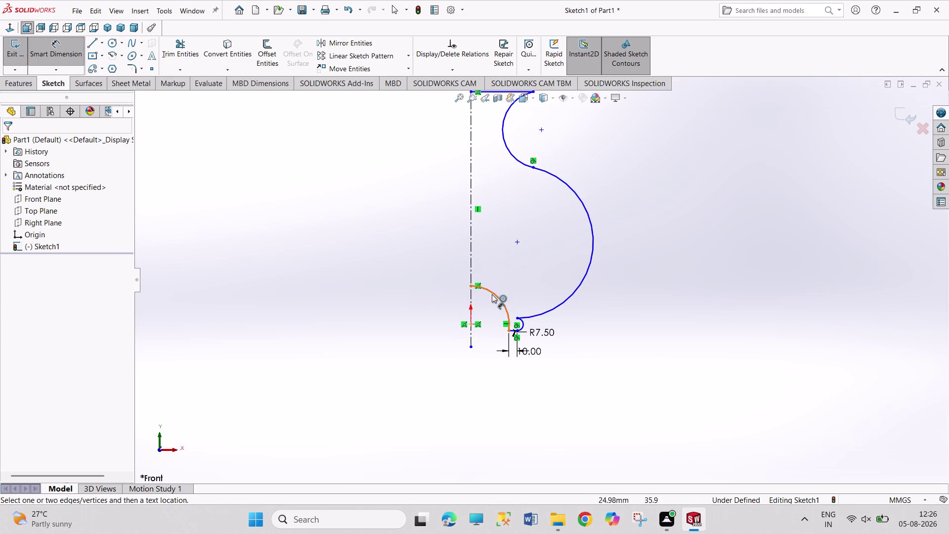
click(492, 294)
click(505, 267)
text(175)
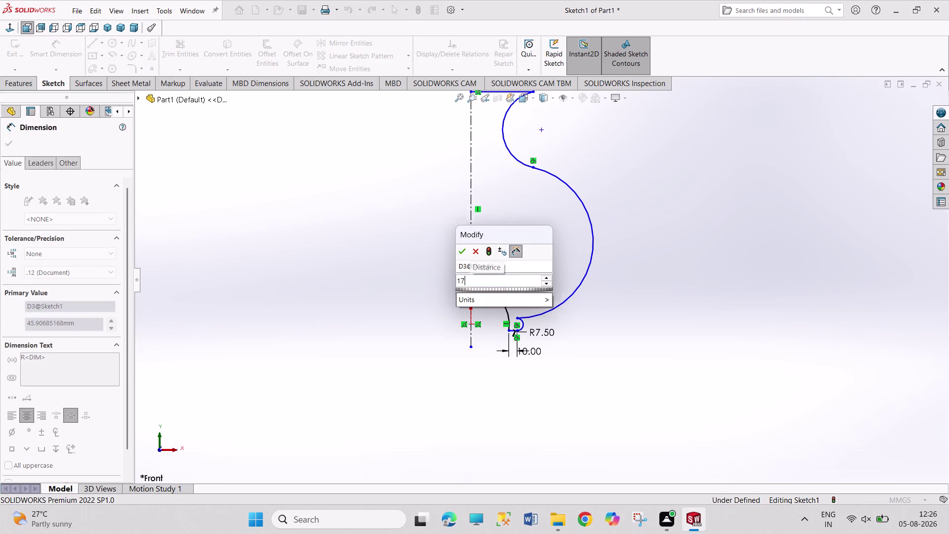
key(Return)
right_click(641, 268)
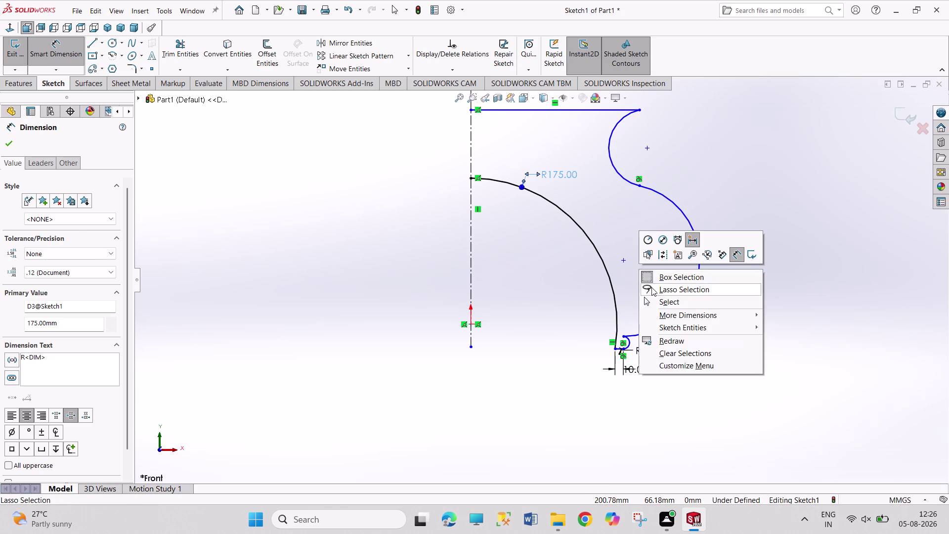
click(658, 302)
Undo the radius and arc changes, closing the small arc's properties.
key(ctrl+z)
key(ctrl+z)
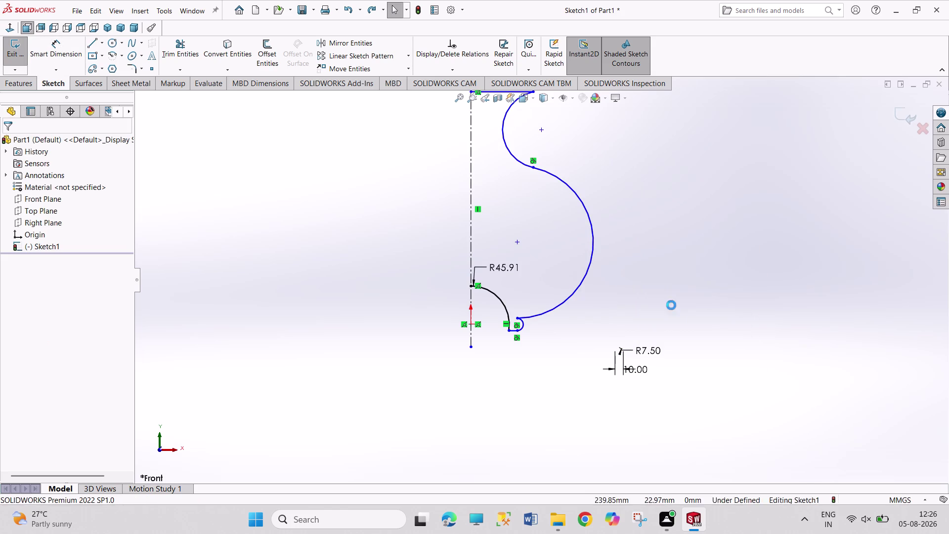
key(ctrl+z)
key(ctrl+z)
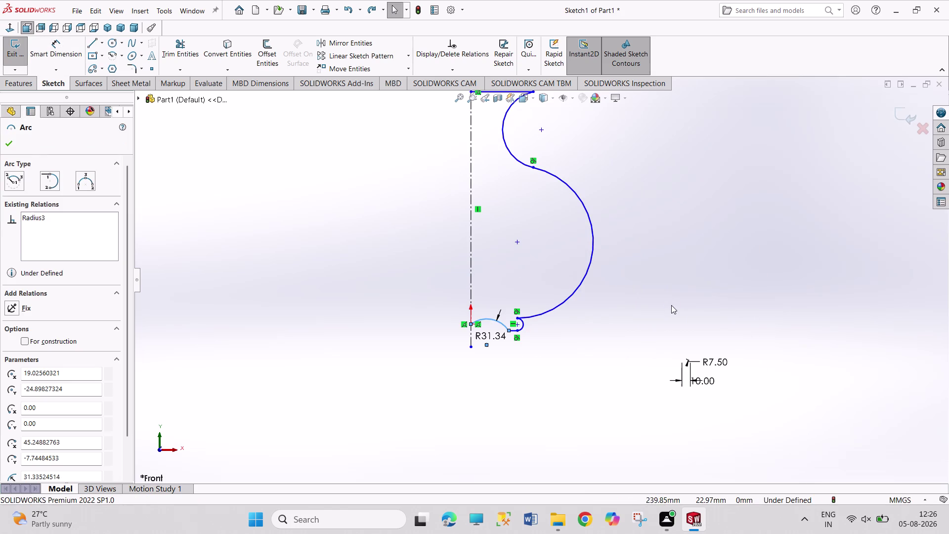
key(ctrl+z)
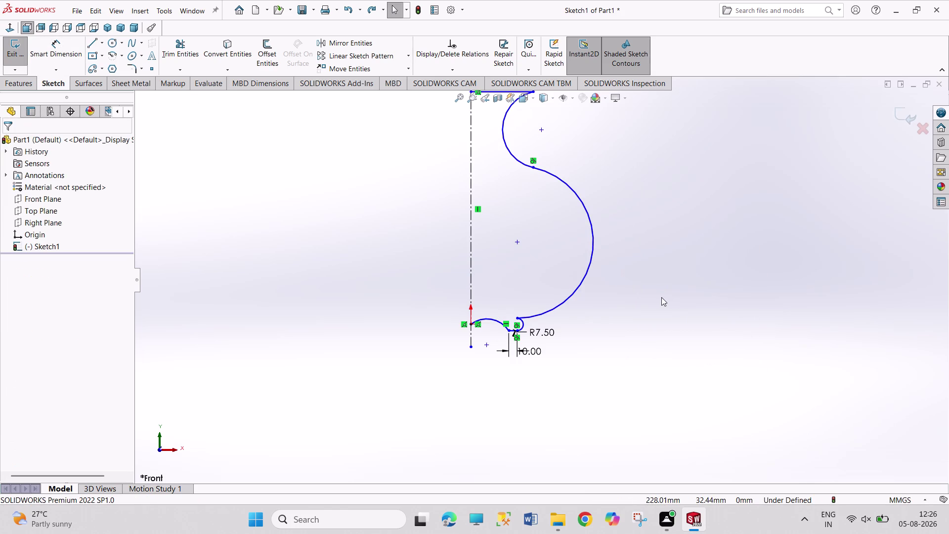
click(662, 298)
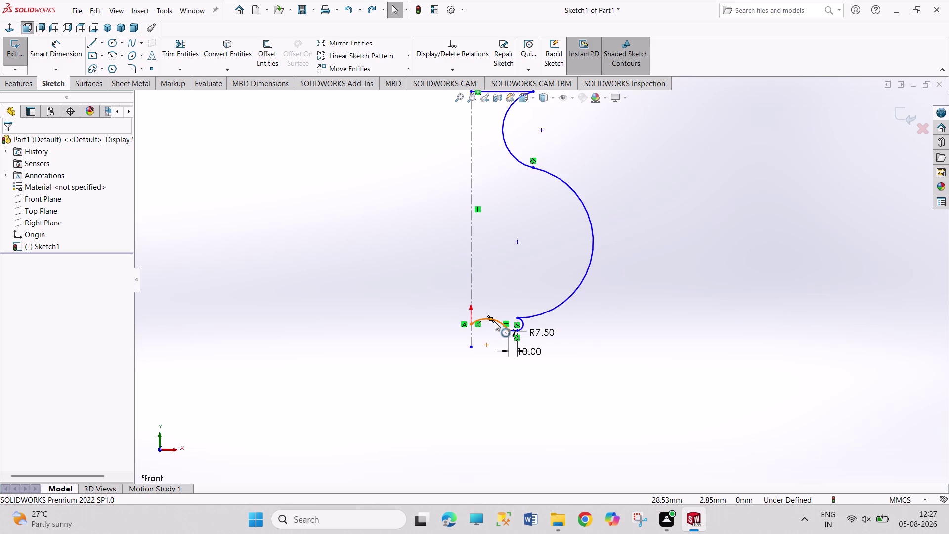
Place a radius dimension on the large lower S-curve arc, currently about 91.2 mm.
right_drag(608, 316, 621, 246)
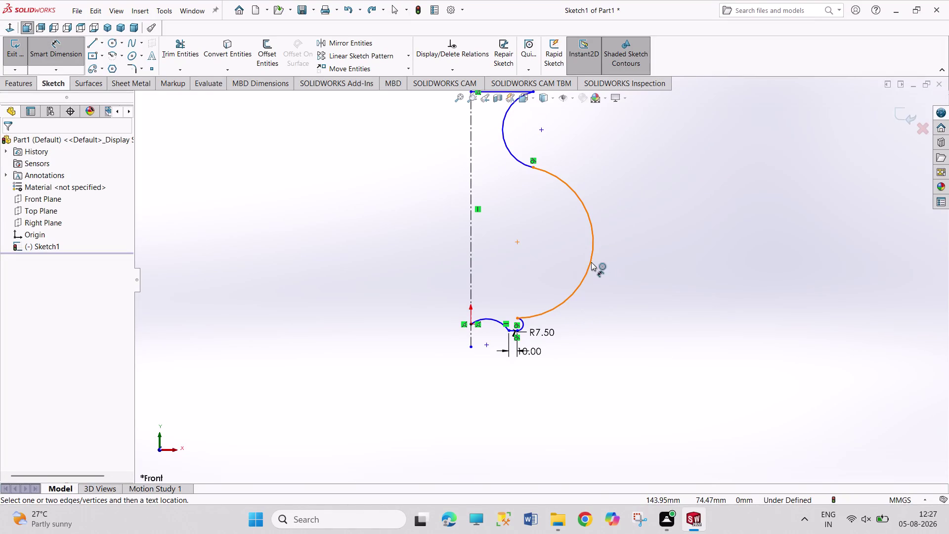
click(591, 262)
click(620, 244)
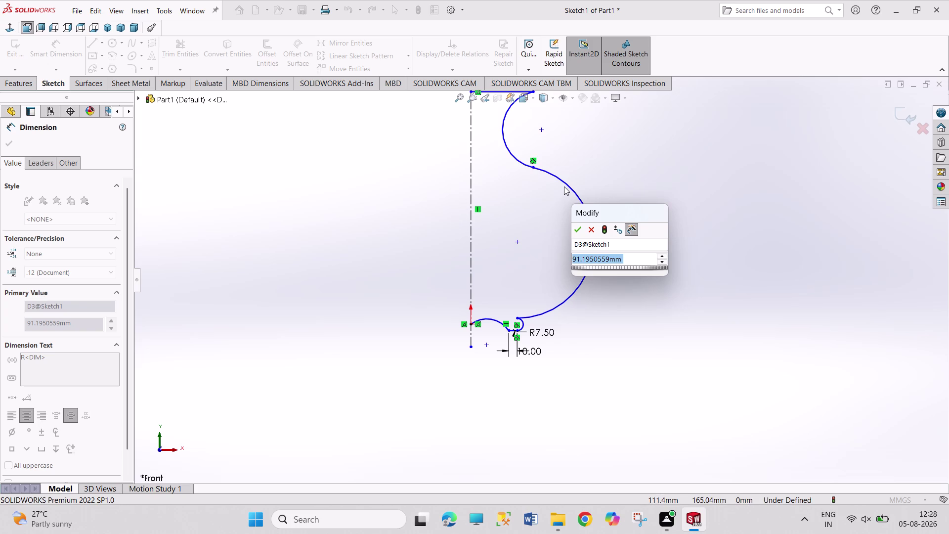
Enter 195 mm for the large S-curve arc's radius and zoom toward the origin.
text(195)
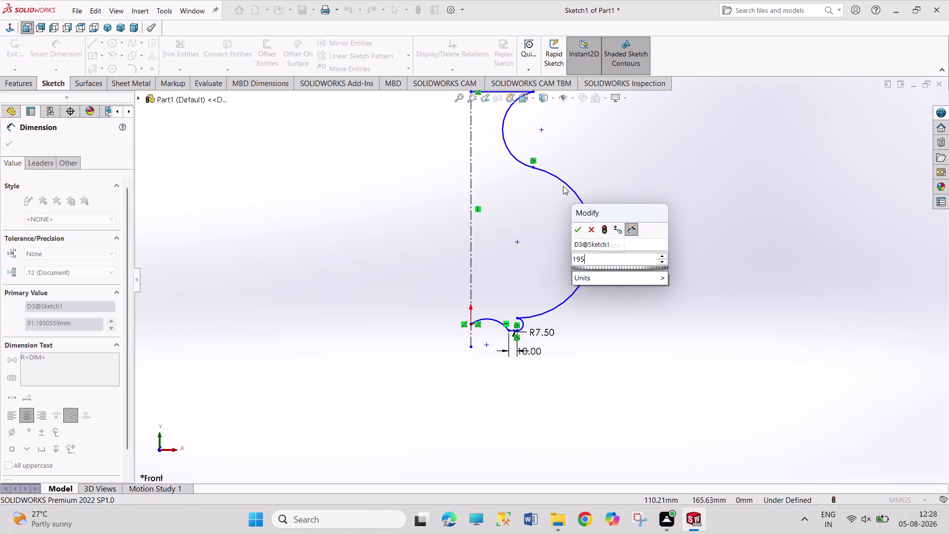
key(Return)
right_click(596, 218)
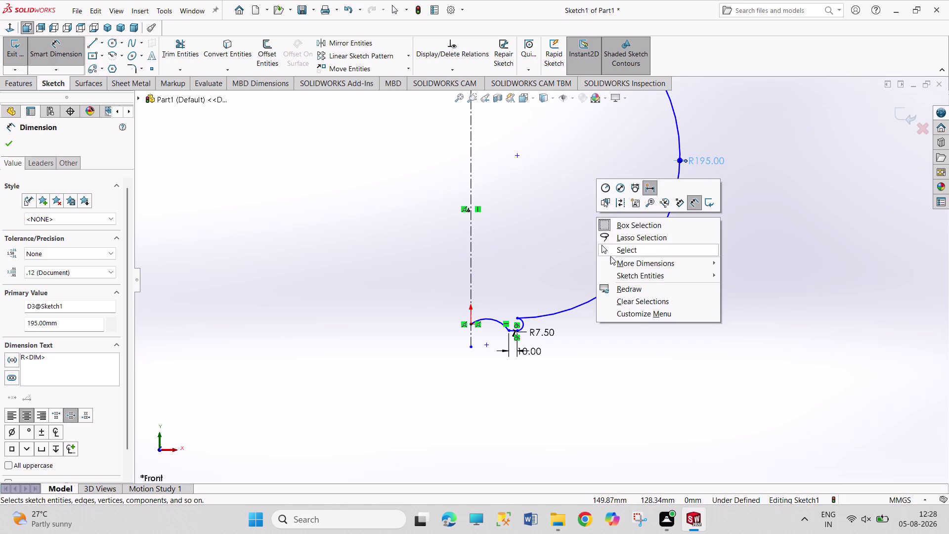
click(613, 251)
right_drag(464, 384, 463, 328)
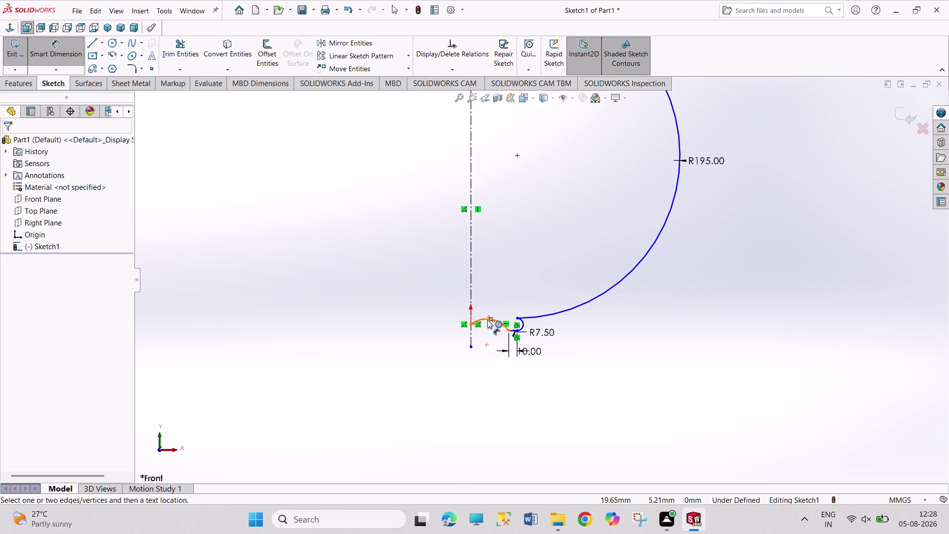
right_click(413, 344)
click(442, 375)
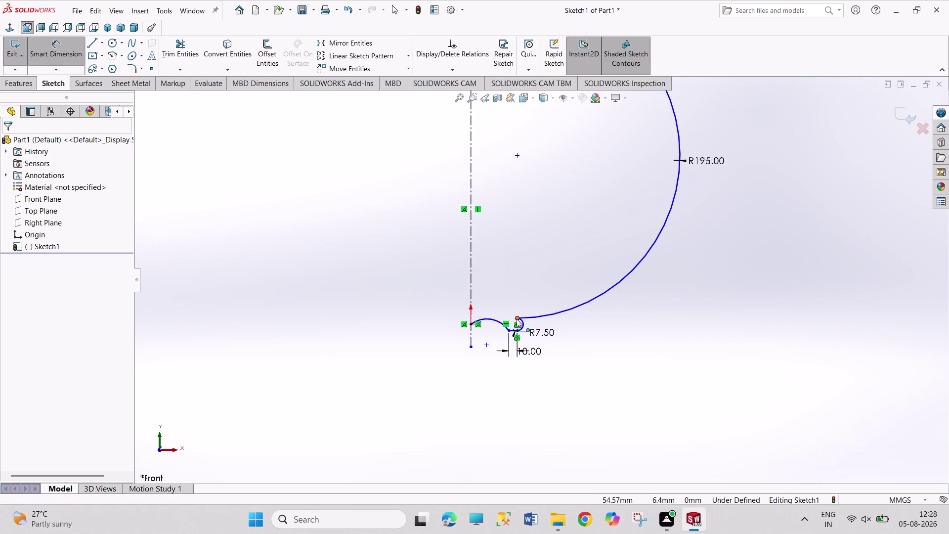
scroll(down, 3)
scroll(down, 3)
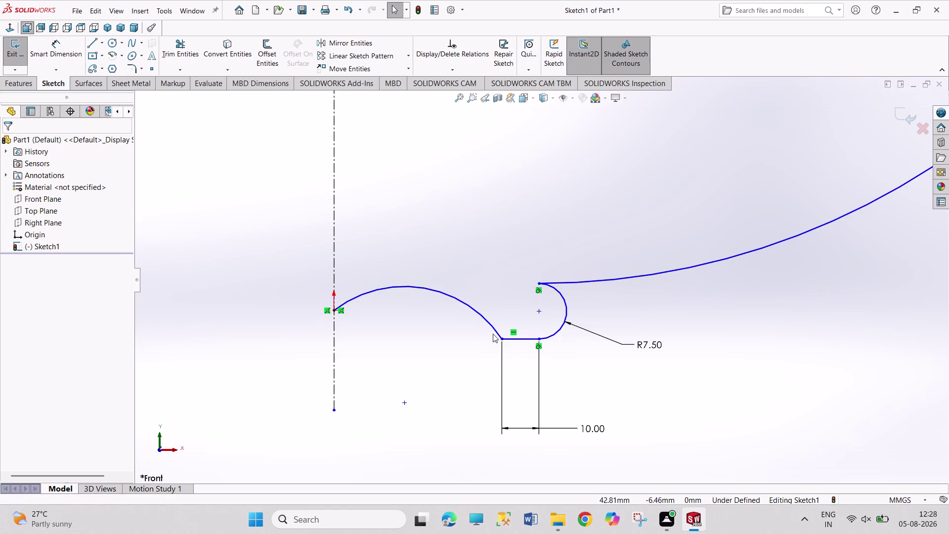
click(496, 332)
click(515, 341)
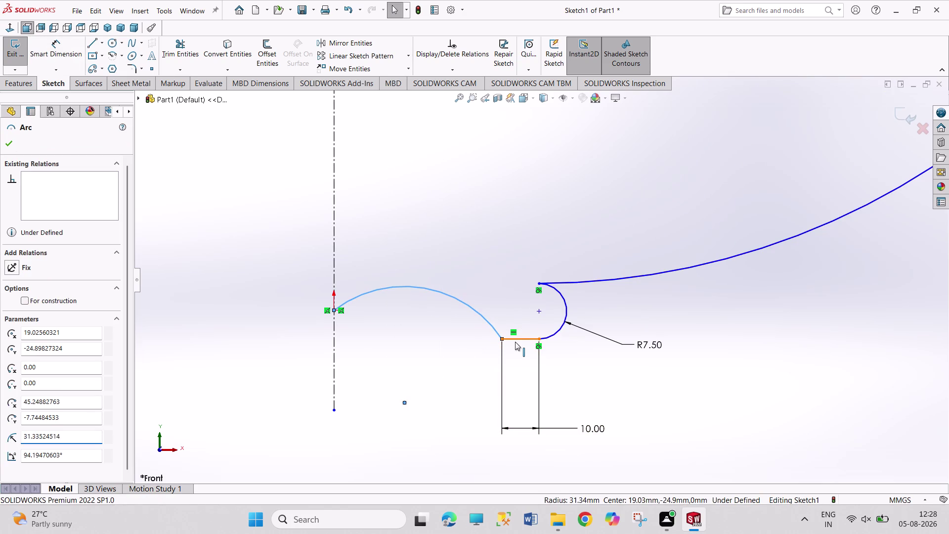
click(543, 298)
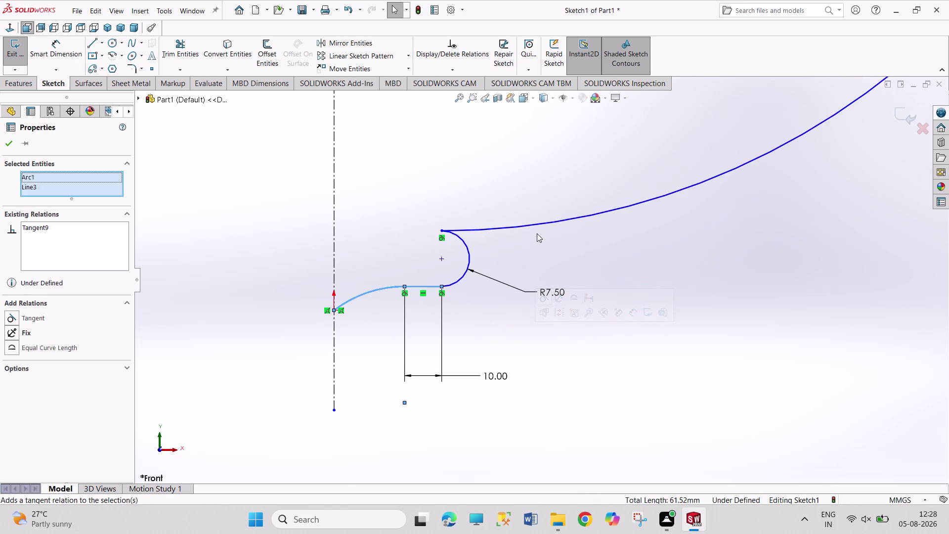
click(592, 287)
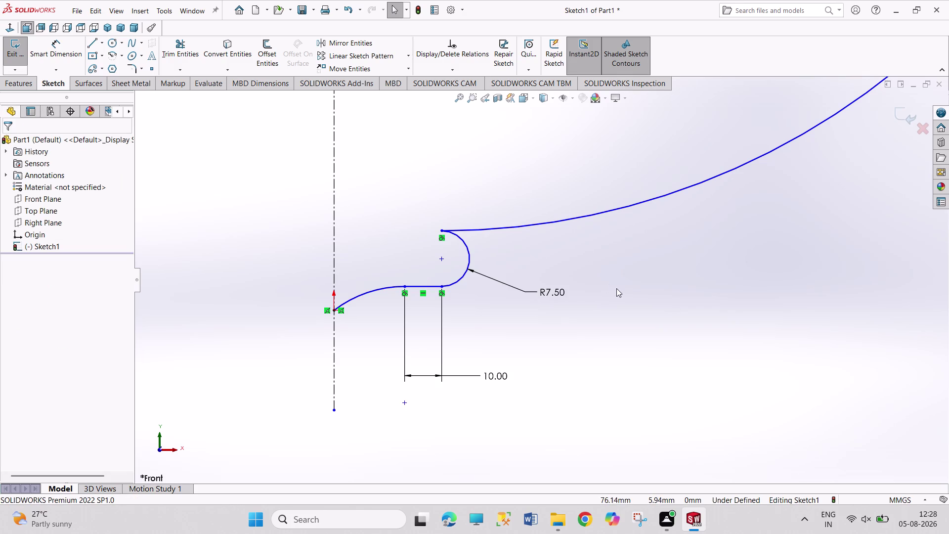
key(ctrl+z)
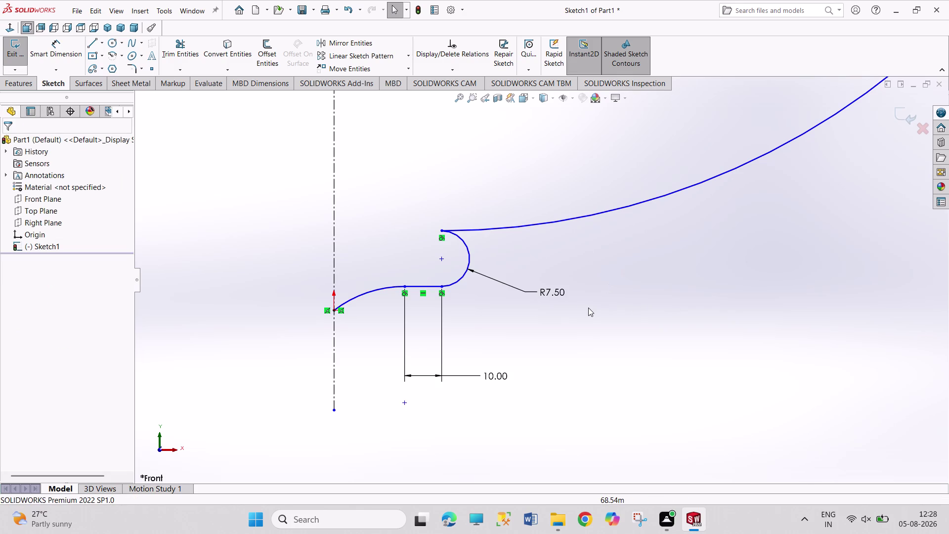
click(702, 321)
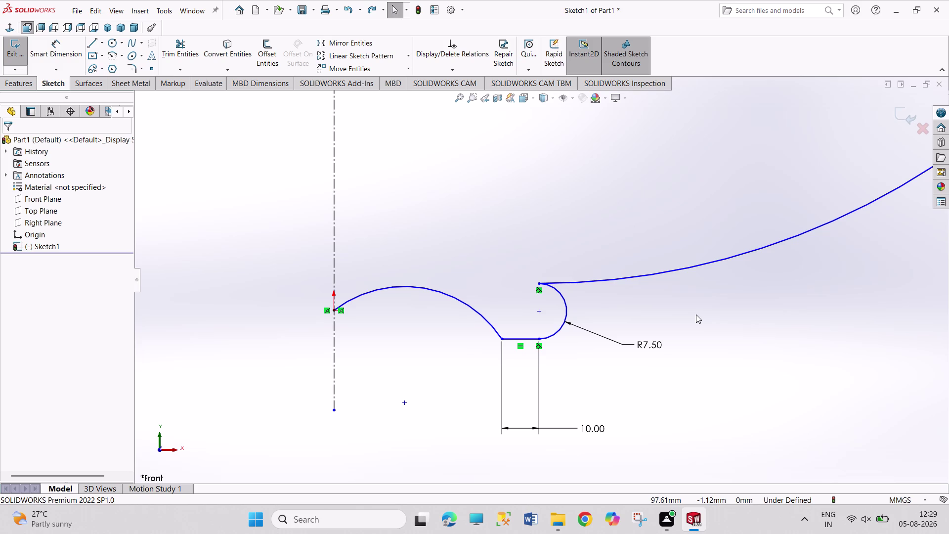
Delete the origin arc from Sketch1 using its right-click menu.
right_click(479, 310)
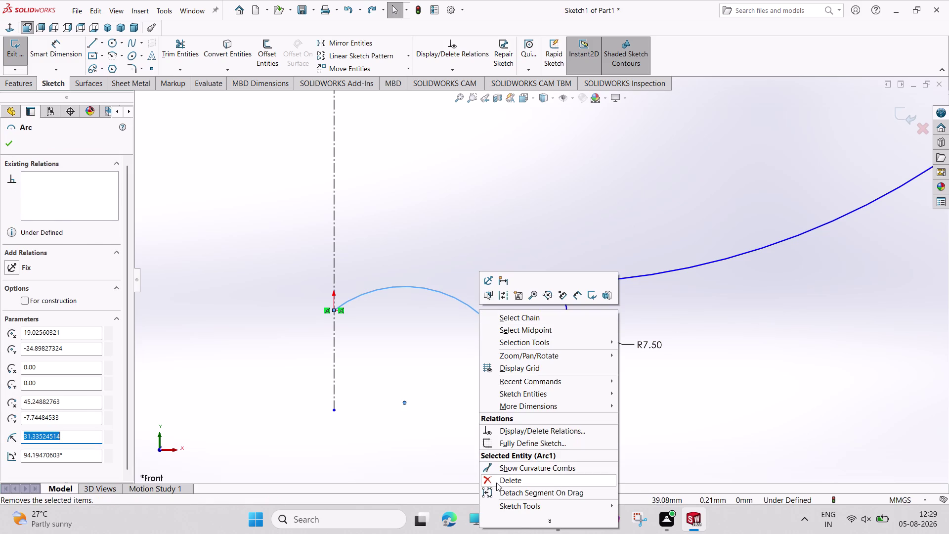
click(496, 482)
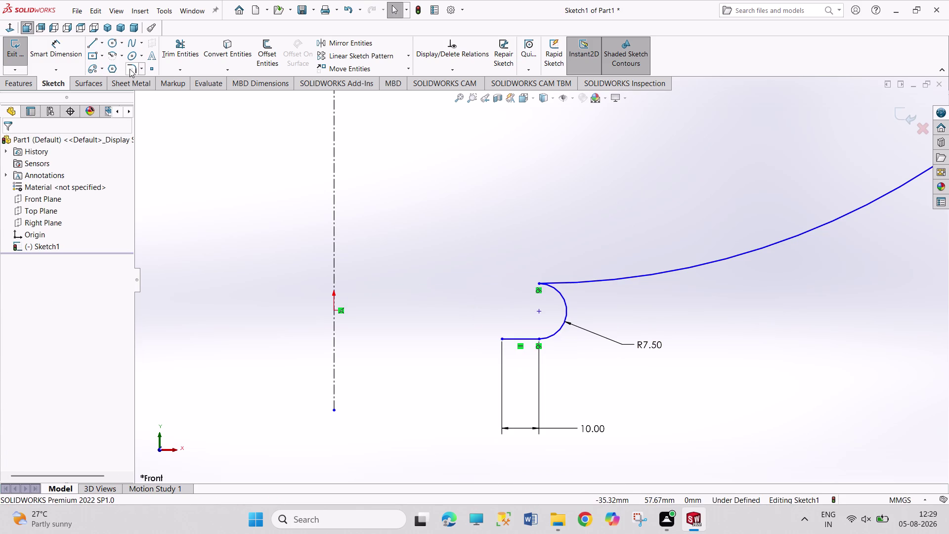
click(93, 42)
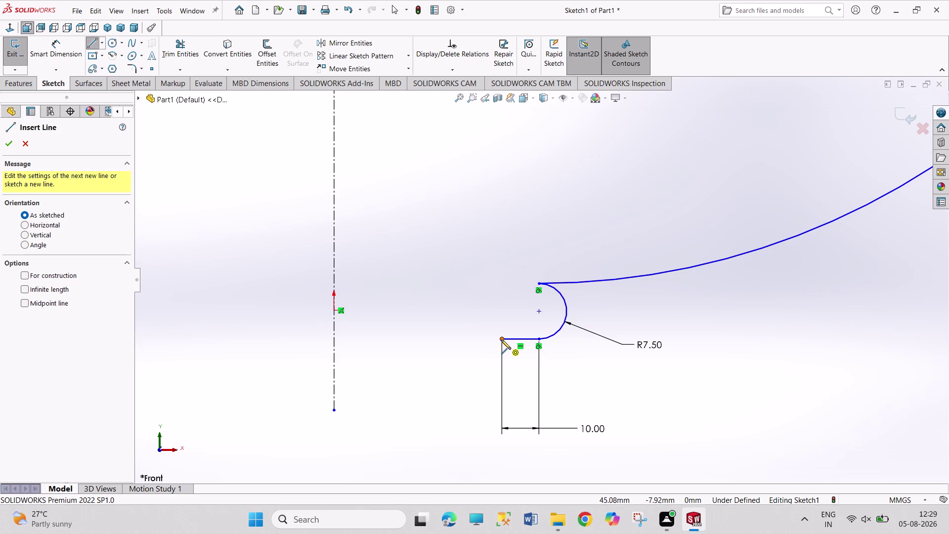
Sketch a sloped line rising up-left from the short line's left end.
click(501, 339)
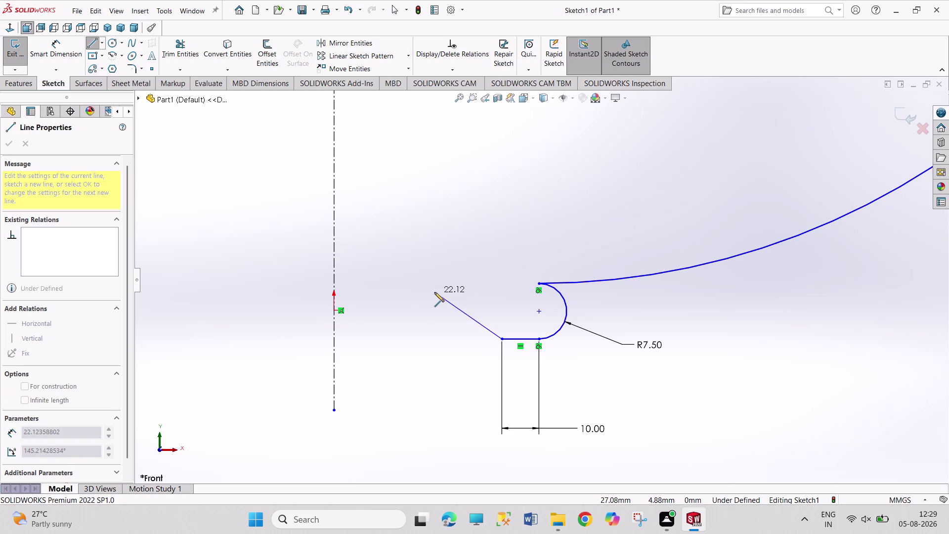
click(435, 292)
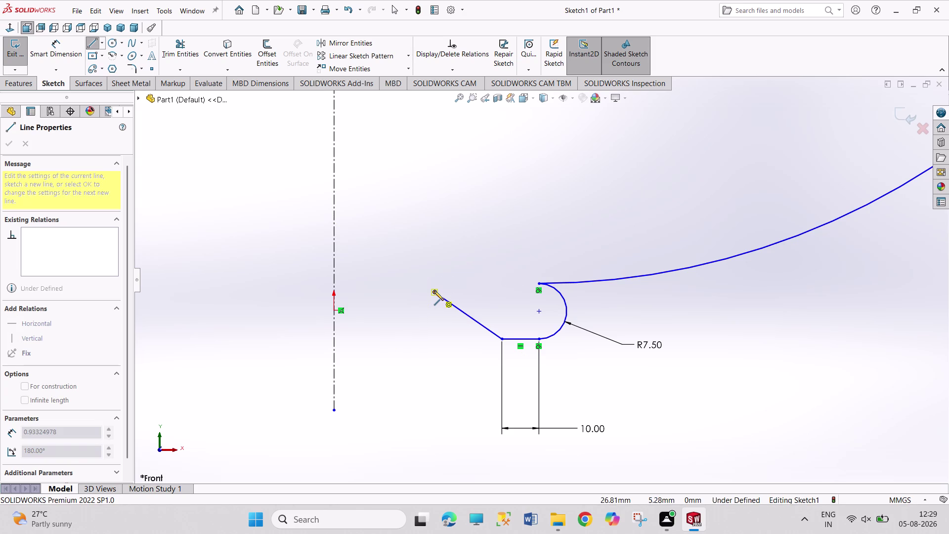
click(334, 310)
right_drag(278, 318, 272, 214)
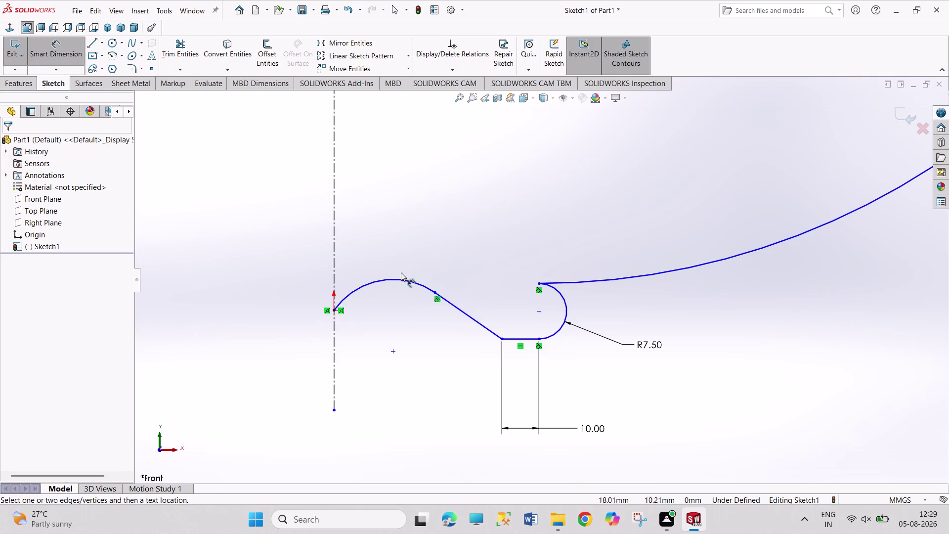
Dimension the arc from the origin to a 175 mm radius.
click(403, 277)
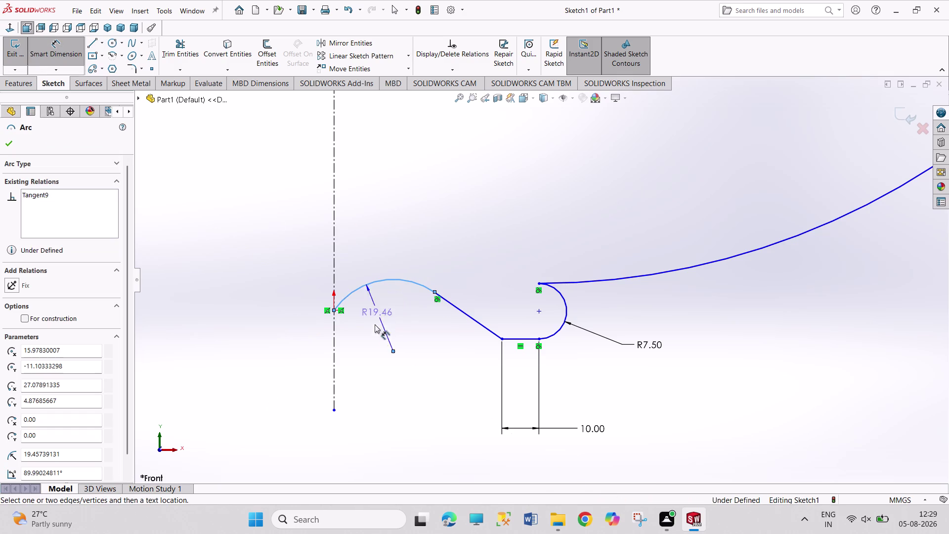
click(391, 320)
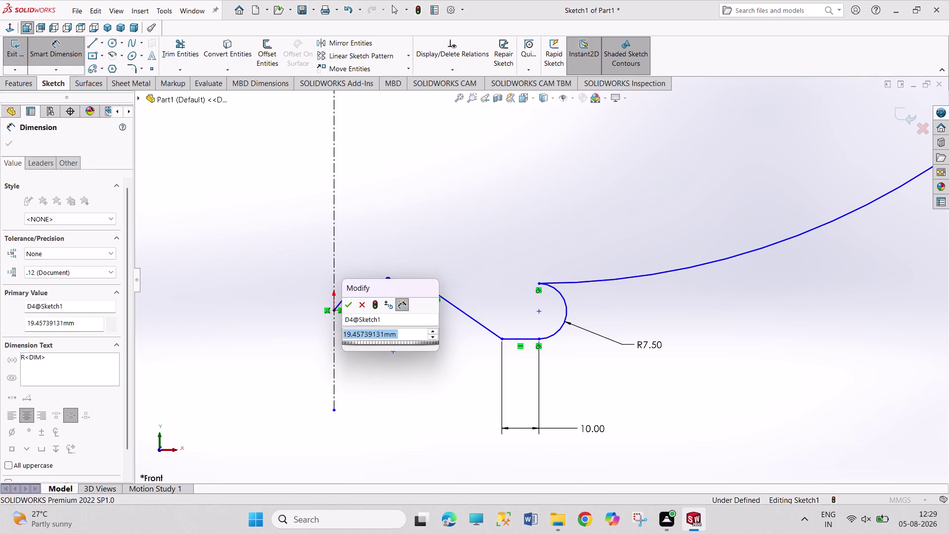
text(175)
key(Return)
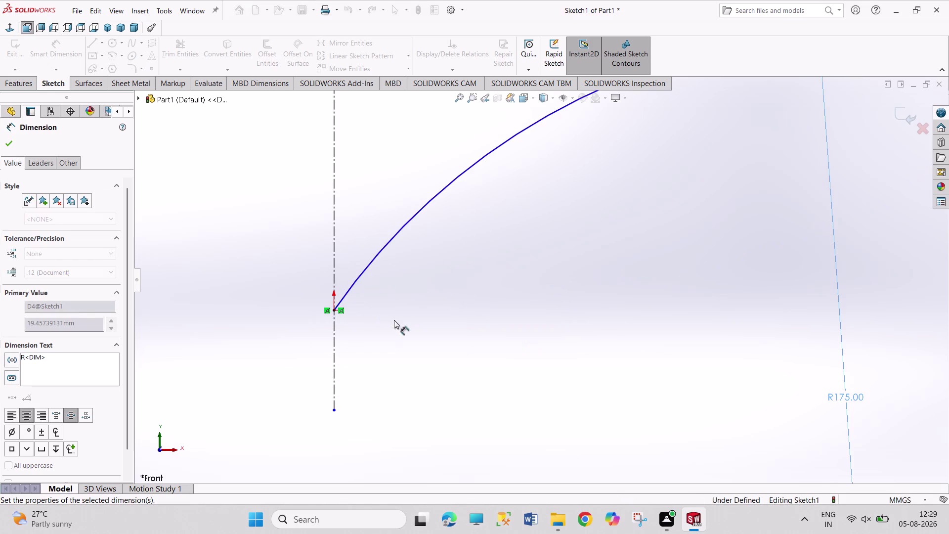
scroll(up, 3)
scroll(up, 3)
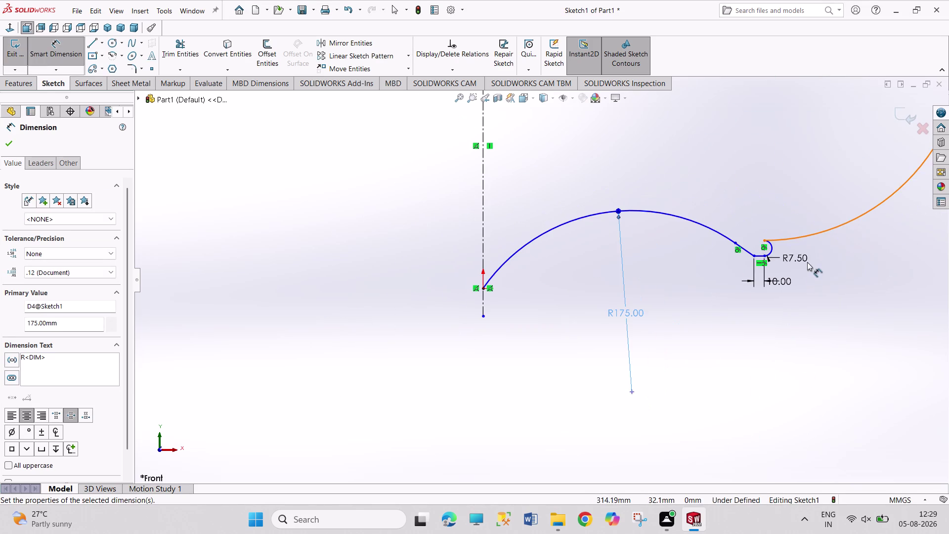
Set the point beside the R7.50 arc 54 mm from the centerline.
click(754, 255)
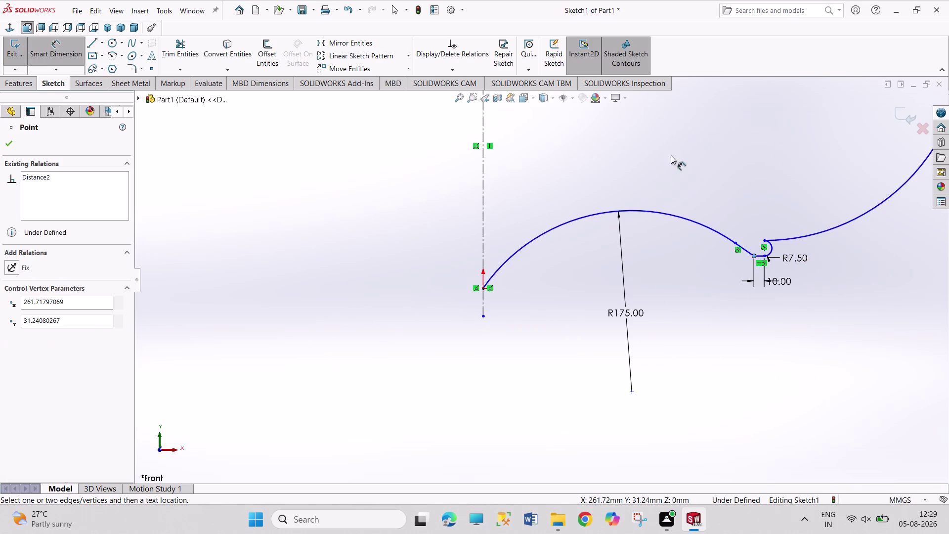
click(484, 173)
click(574, 157)
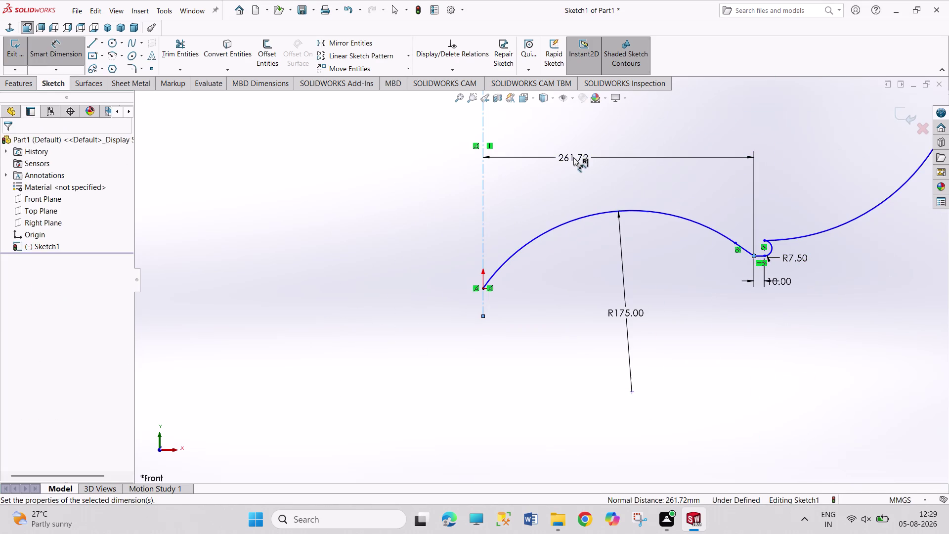
text(54)
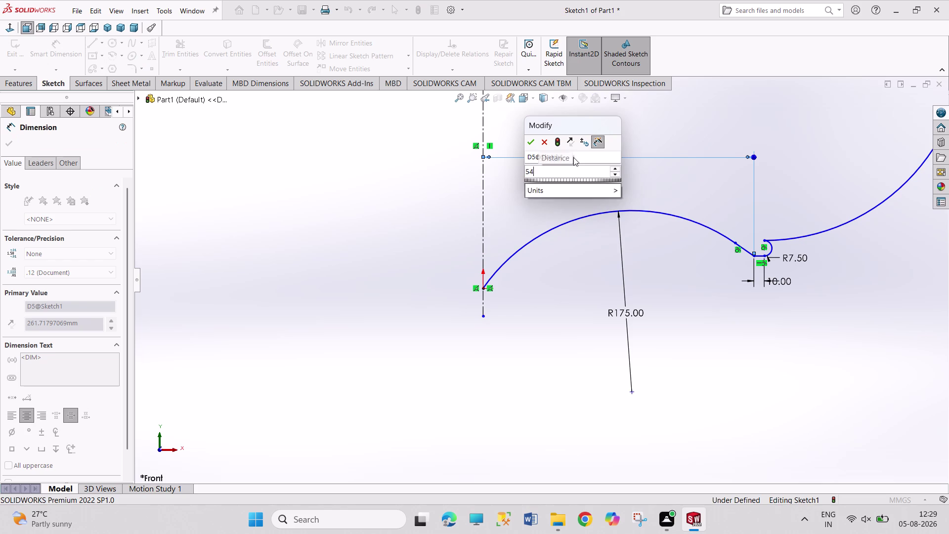
key(Return)
right_click(688, 283)
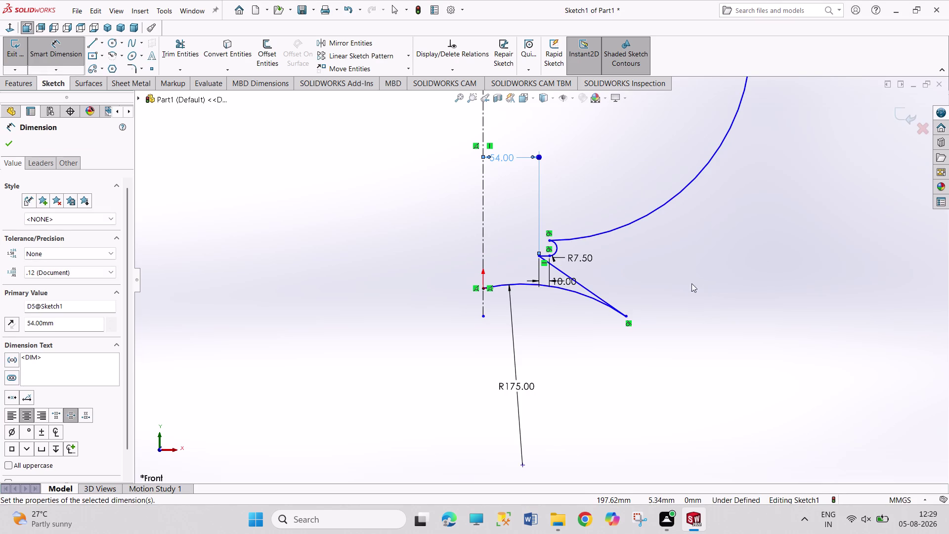
click(711, 315)
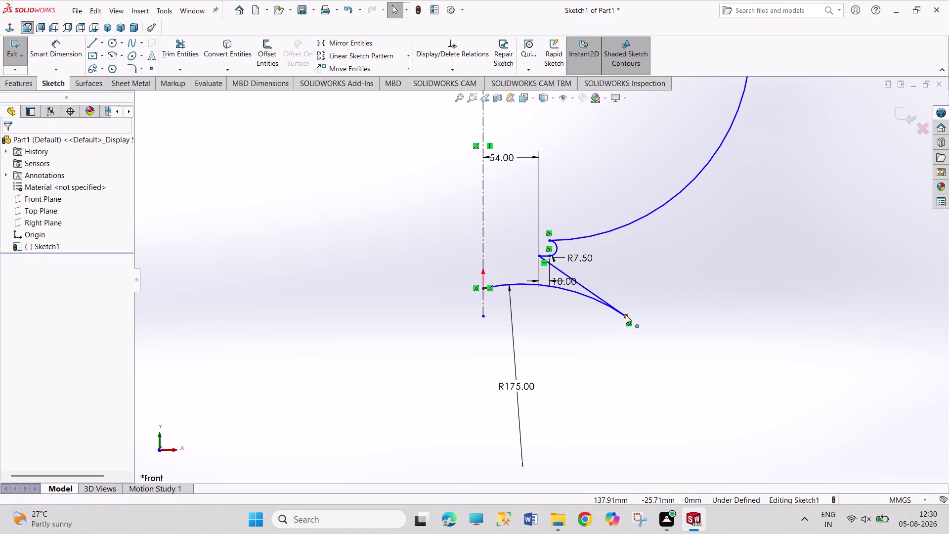
Drag the angled line's end and the endpoint beside the R7.50 arc to new spots.
drag(626, 315, 636, 292)
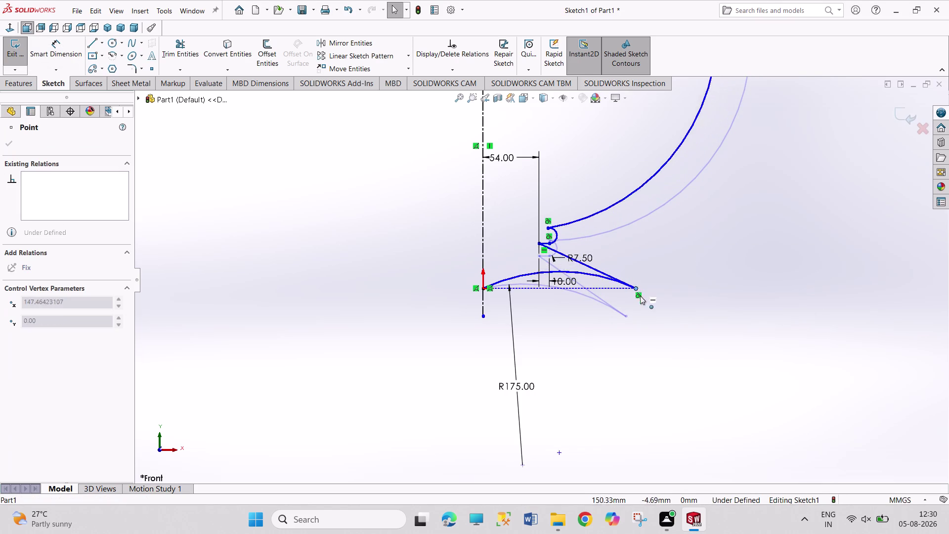
drag(637, 291, 657, 327)
scroll(up, 3)
scroll(up, 3)
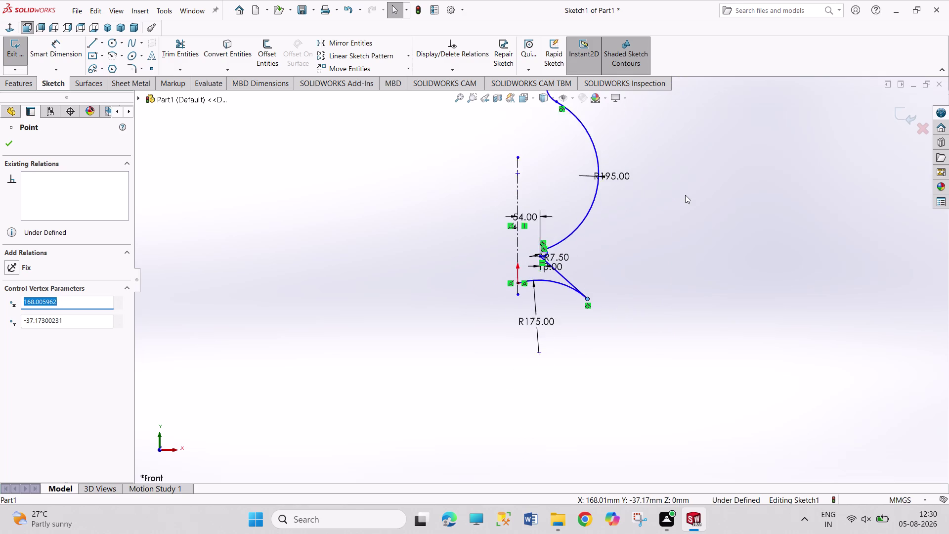
scroll(down, 3)
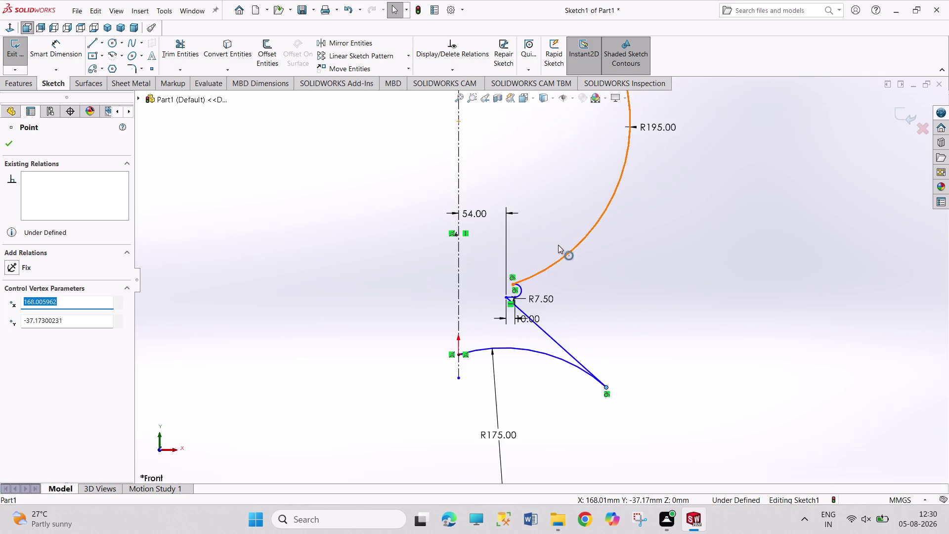
scroll(down, 3)
drag(478, 313, 516, 322)
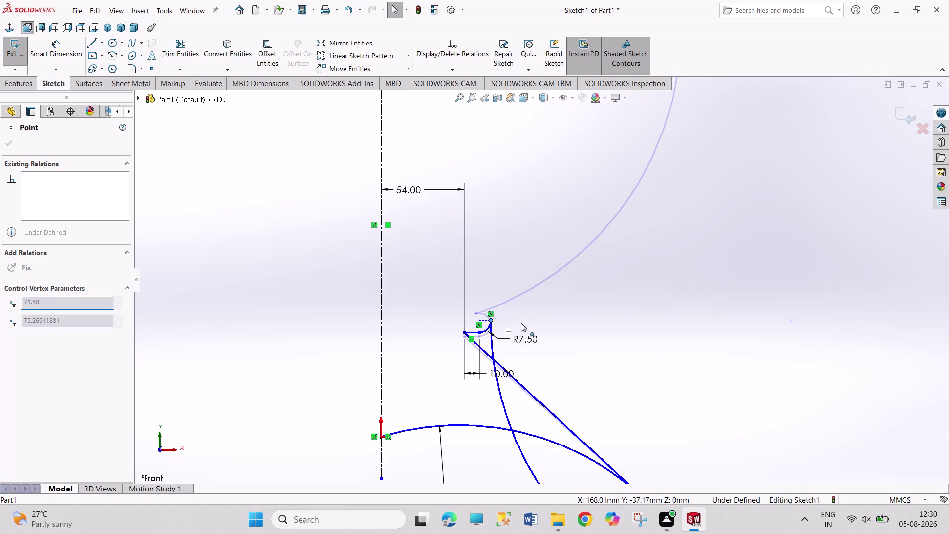
drag(516, 322, 448, 311)
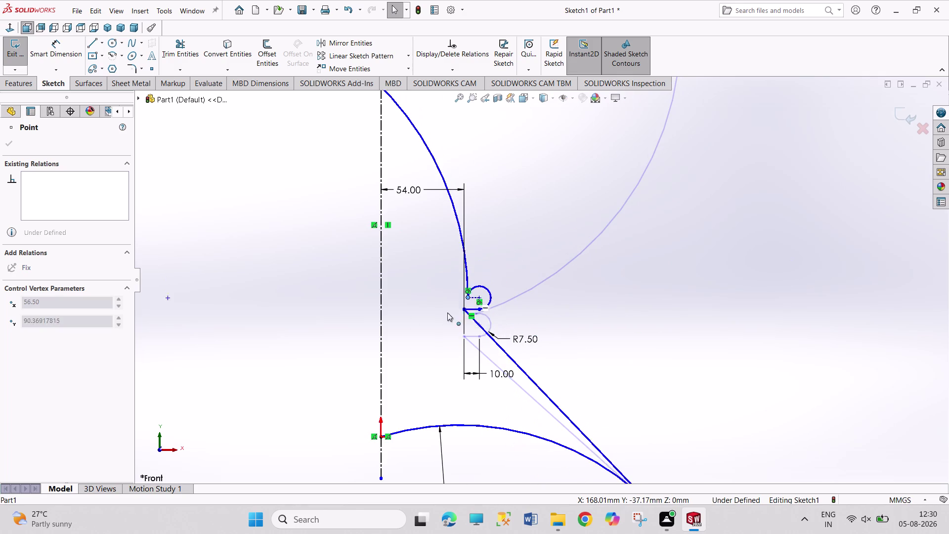
drag(448, 311, 474, 306)
click(598, 292)
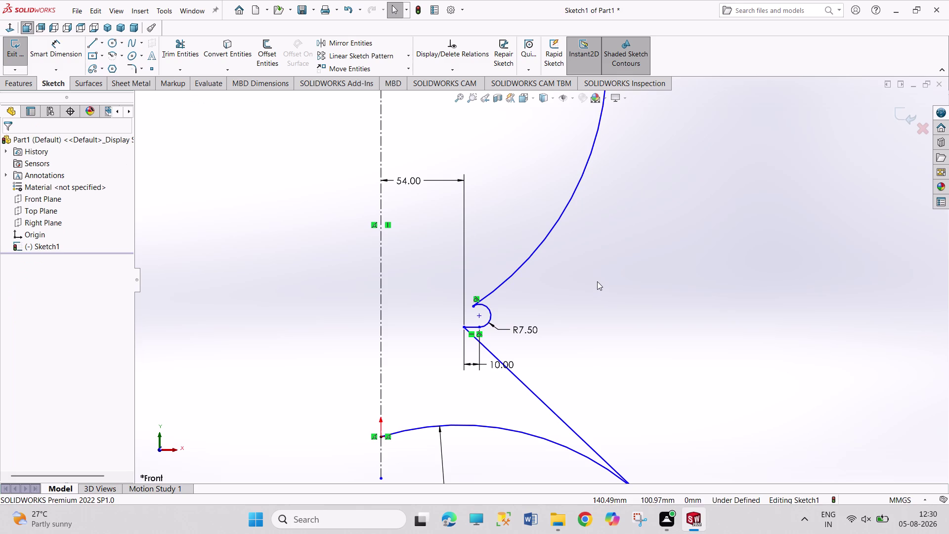
Undo the profile's recent sketch changes, dimensions and arcs with repeated Ctrl+Z.
key(ctrl+z)
key(ctrl+z)
key(ctrl+z)
key(ctrl+z)
key(ctrl+z)
key(ctrl+z)
click(596, 278)
key(ctrl+z)
click(596, 278)
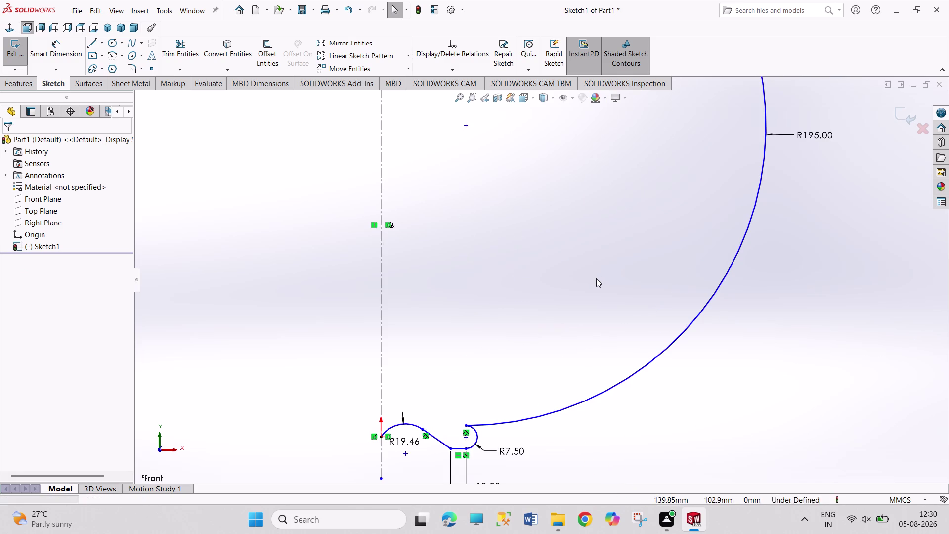
key(ctrl+z)
key(ctrl+z)
key(ctrl+z)
key(ctrl+z)
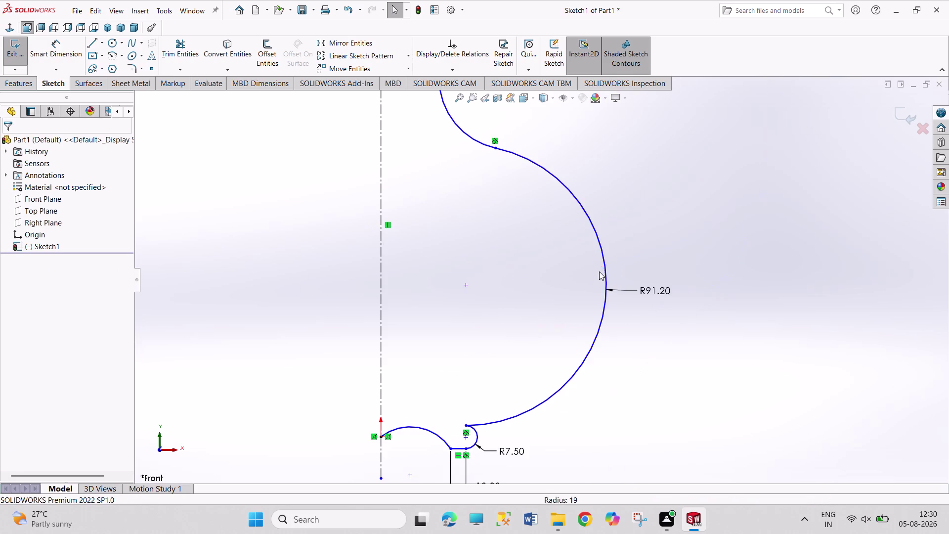
key(ctrl+z)
key(ctrl+z)
key(ctrl+z)
key(ctrl+z)
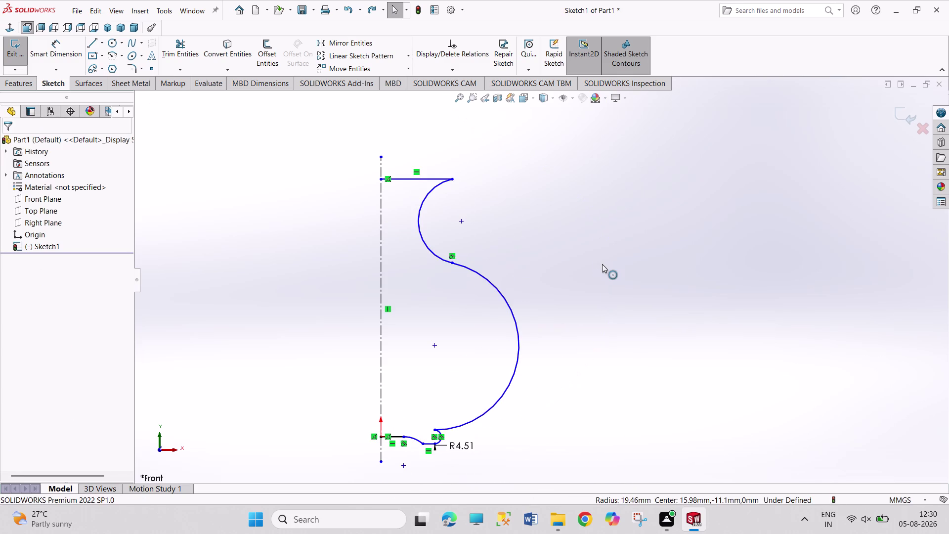
key(ctrl+z)
key(ctrl+z)
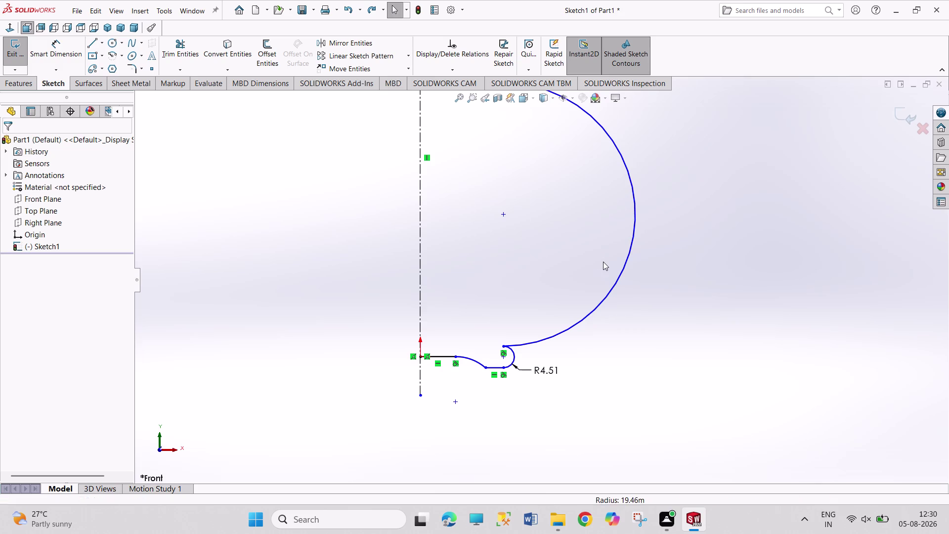
Undo the large arc, the centerline, the small arc and the last lines, leaving only the origin.
key(ctrl+z)
key(ctrl+z)
key(ctrl+z)
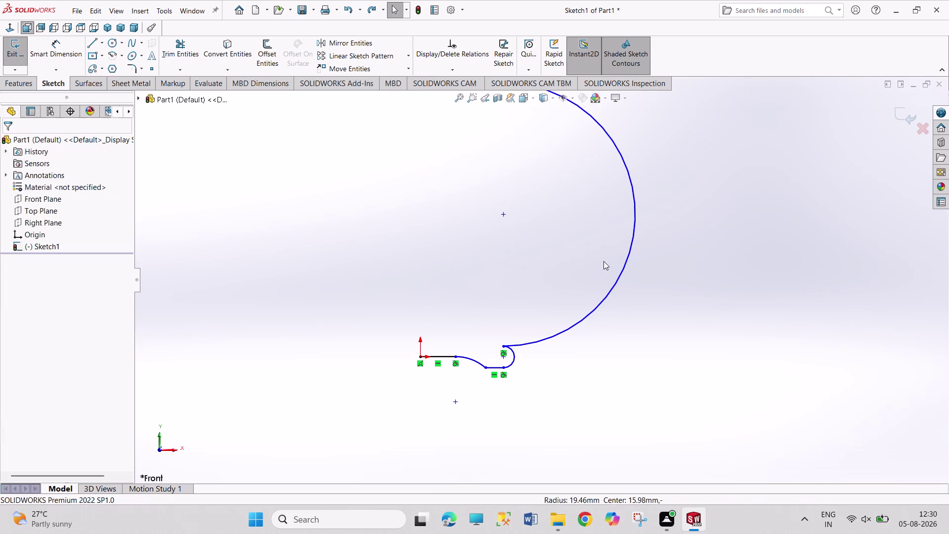
key(ctrl+z)
key(ctrl+z)
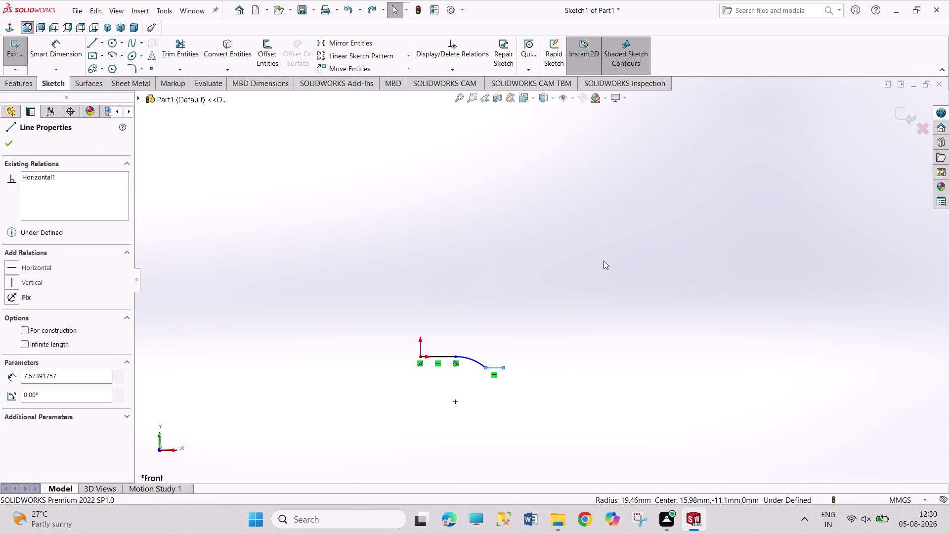
click(542, 291)
key(ctrl+z)
key(ctrl+z)
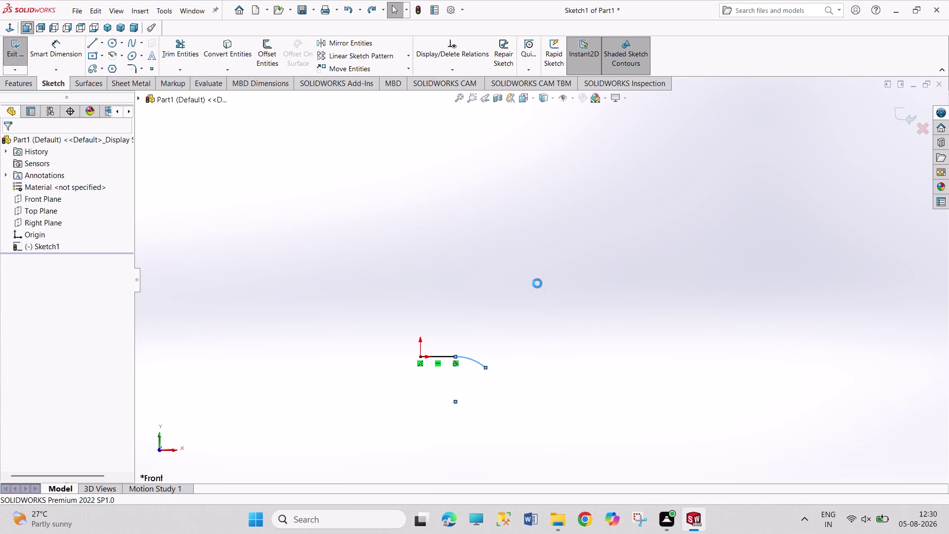
key(ctrl+z)
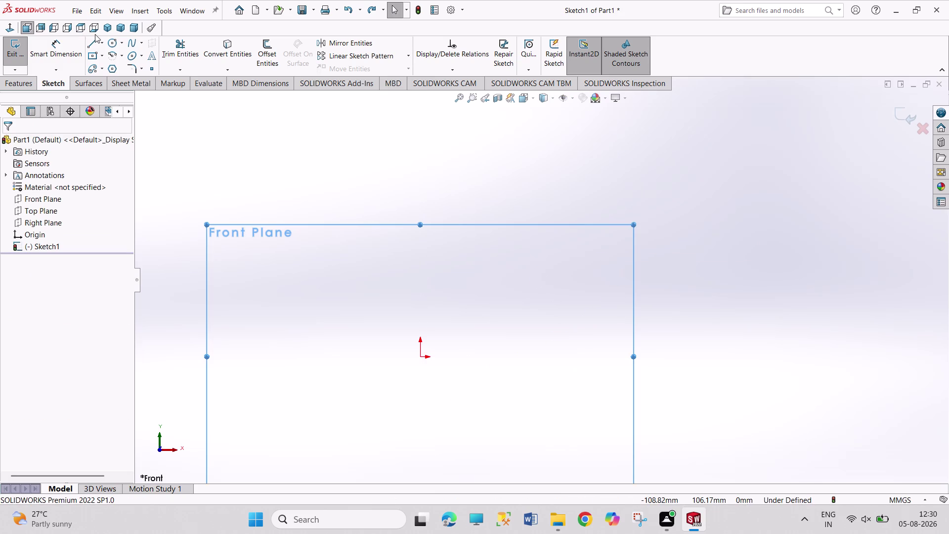
Draw a vertical centerline from below to above the origin, end the chain, and start a line from it.
click(91, 45)
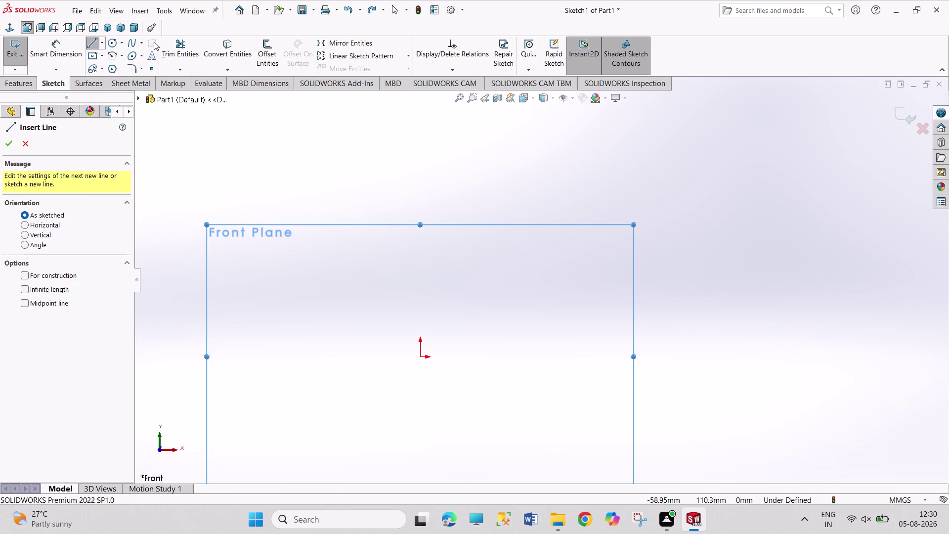
click(100, 43)
click(113, 65)
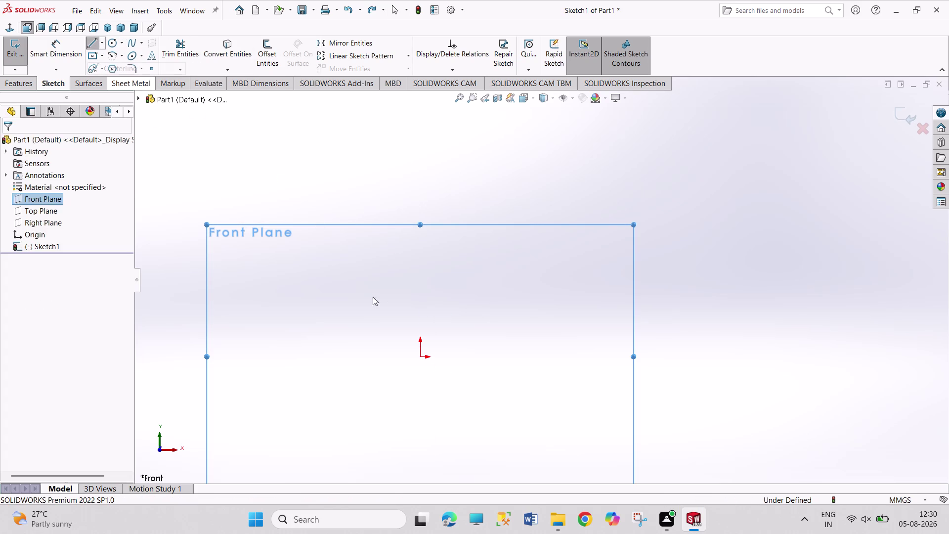
click(421, 423)
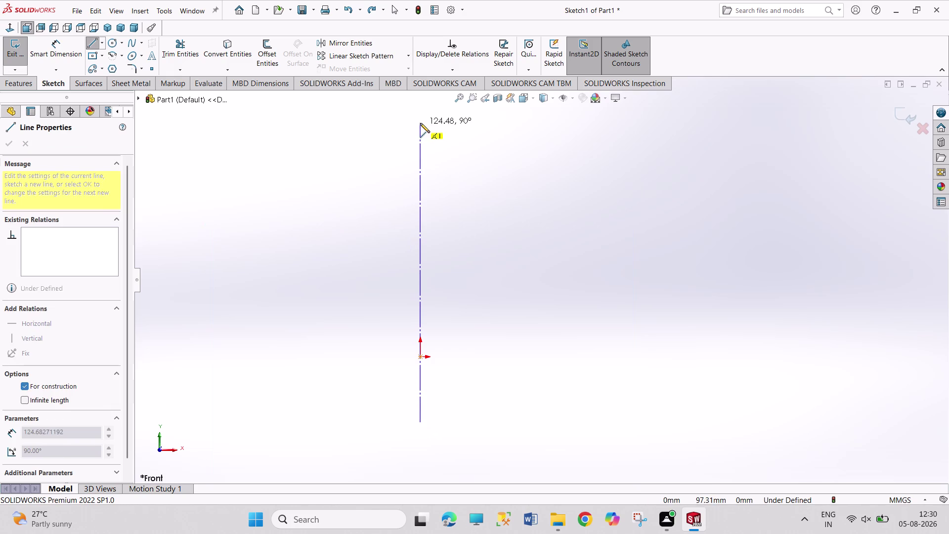
click(421, 106)
right_click(522, 212)
click(549, 222)
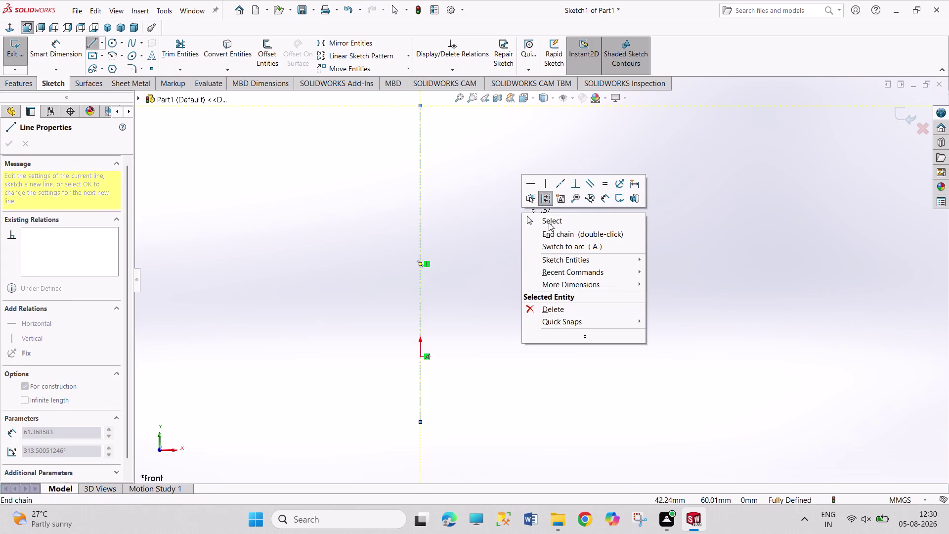
click(90, 42)
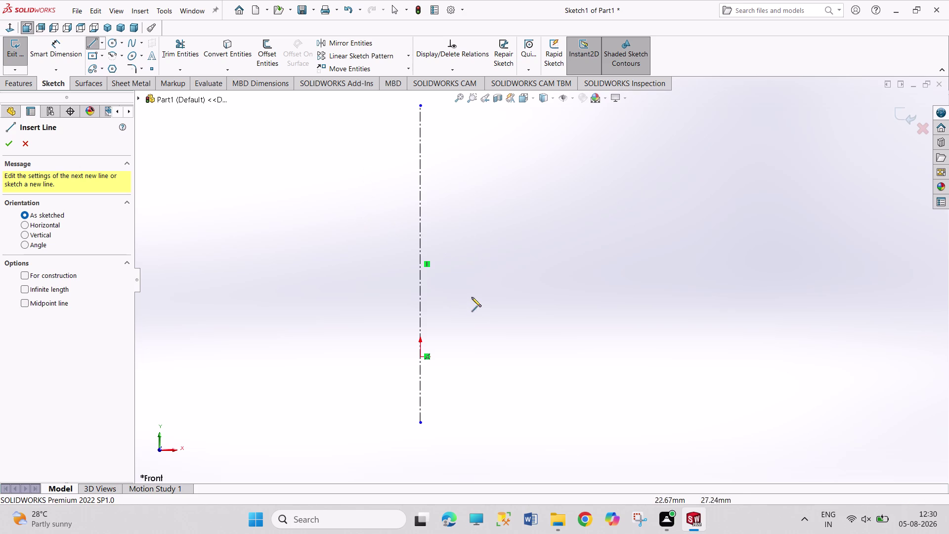
click(420, 312)
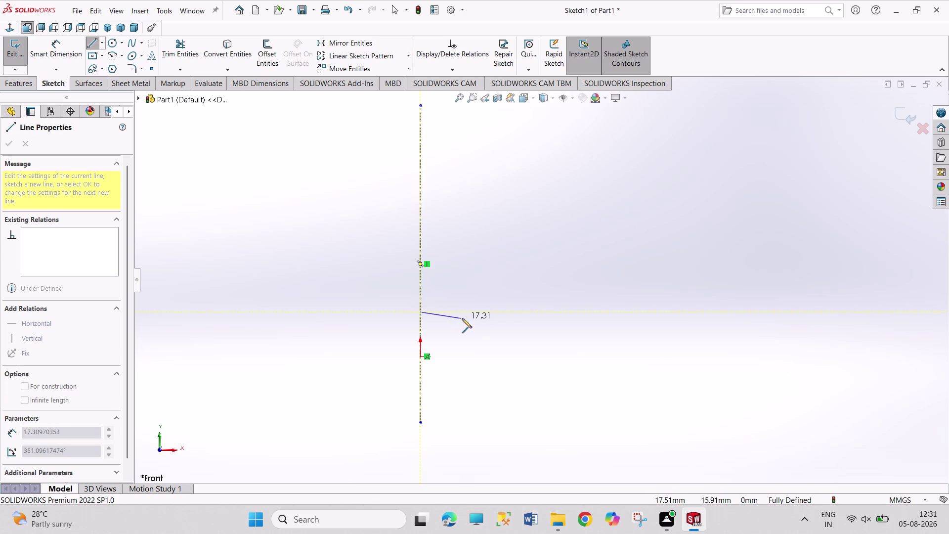
key(Escape)
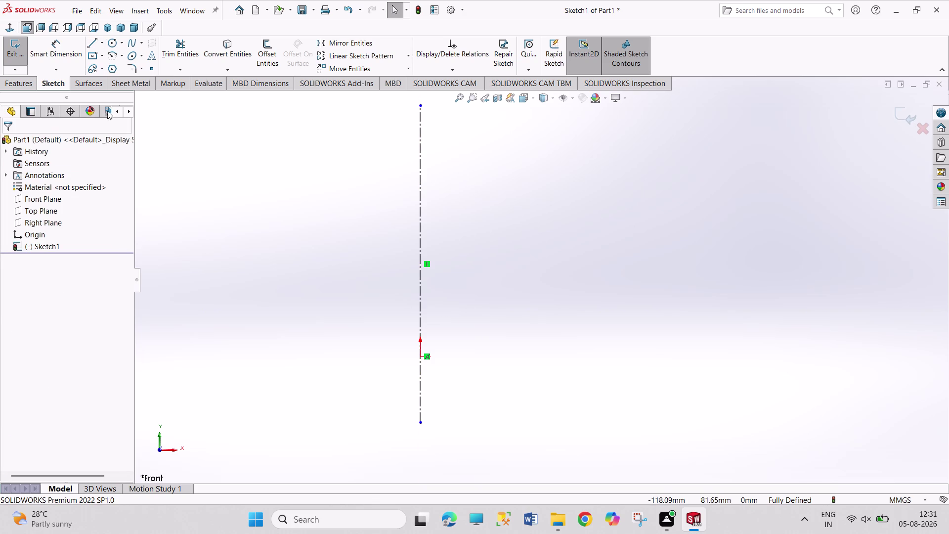
click(92, 43)
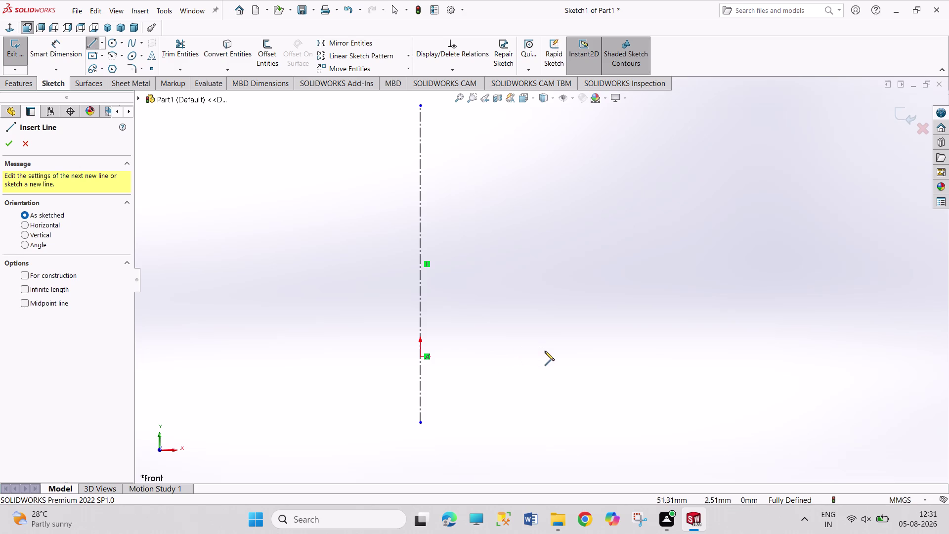
click(577, 354)
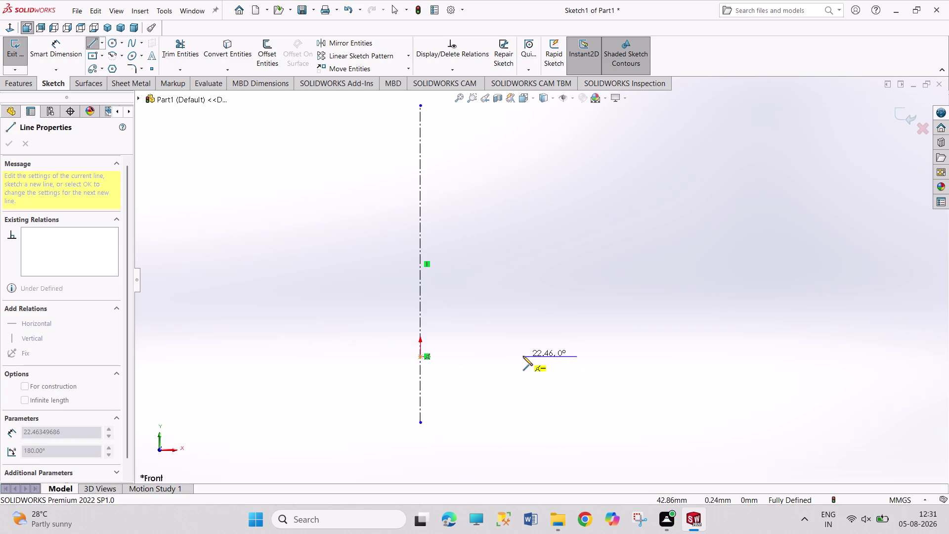
Finish a 22.46 mm horizontal line level with the origin and cancel the following arc.
click(523, 356)
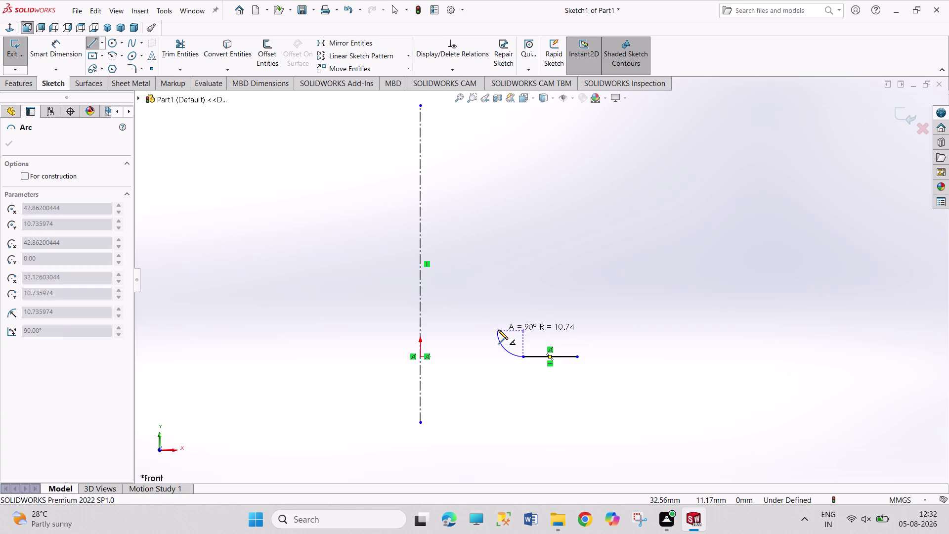
key(Escape)
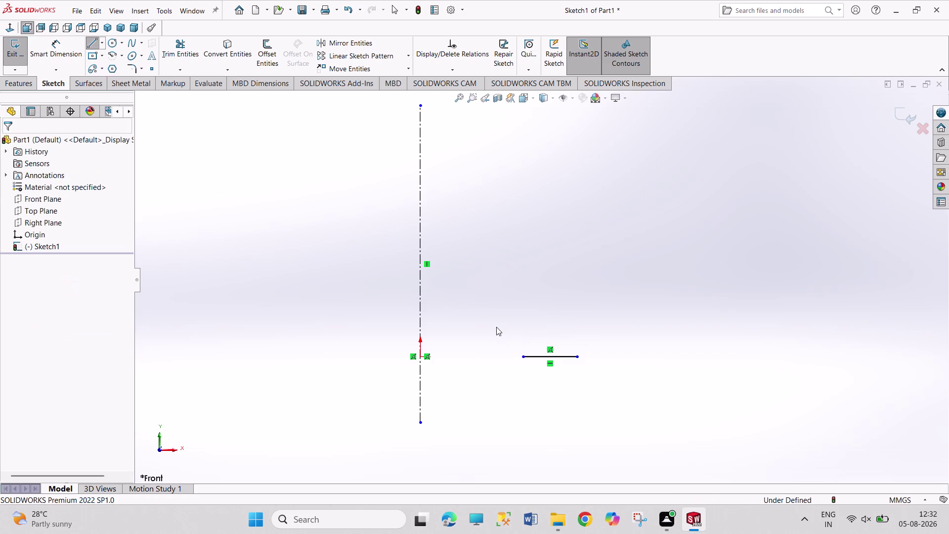
Draw a line rising up-left at about 45° from the horizontal line's left endpoint.
right_drag(493, 317, 445, 320)
click(523, 358)
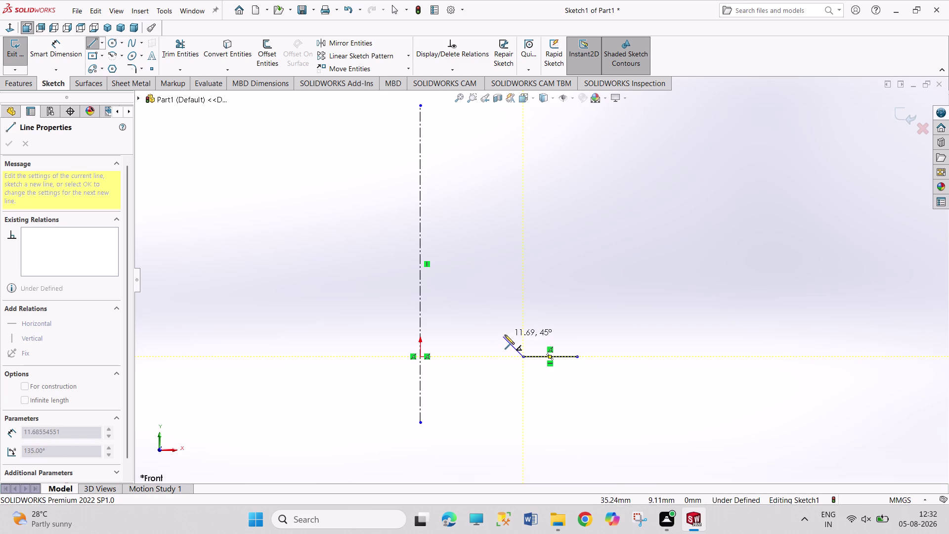
click(503, 346)
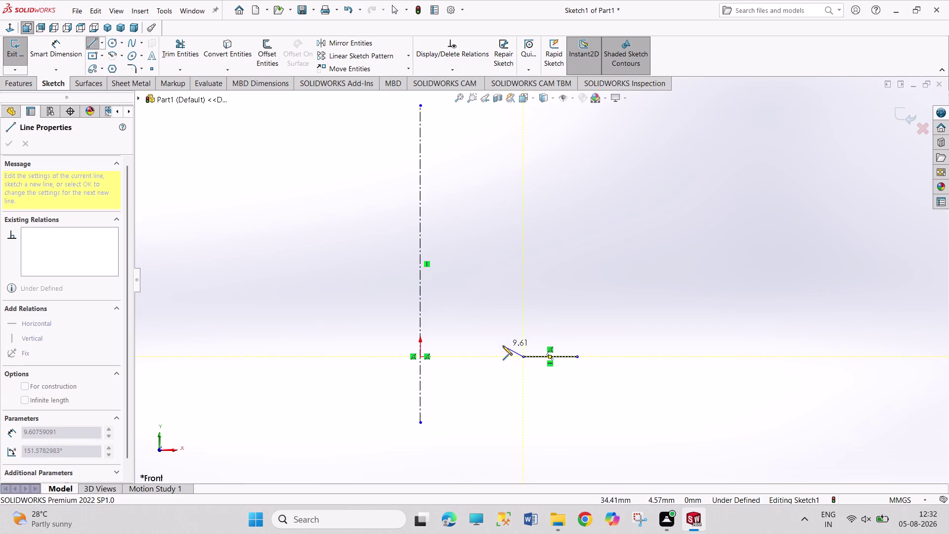